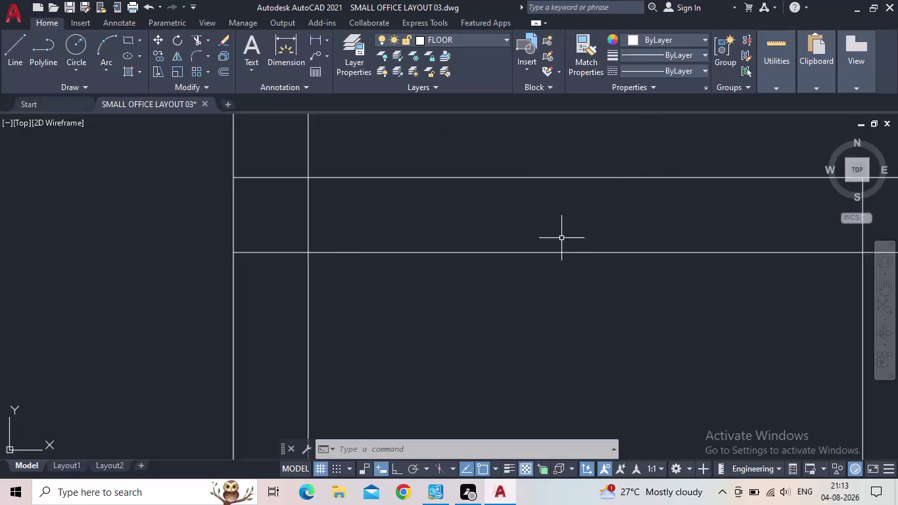
Start TRIM and fence-trim the overlapping lines at the top-left wall corner.
scroll(down, 3)
middle_drag(561, 238, 453, 287)
scroll(down, 3)
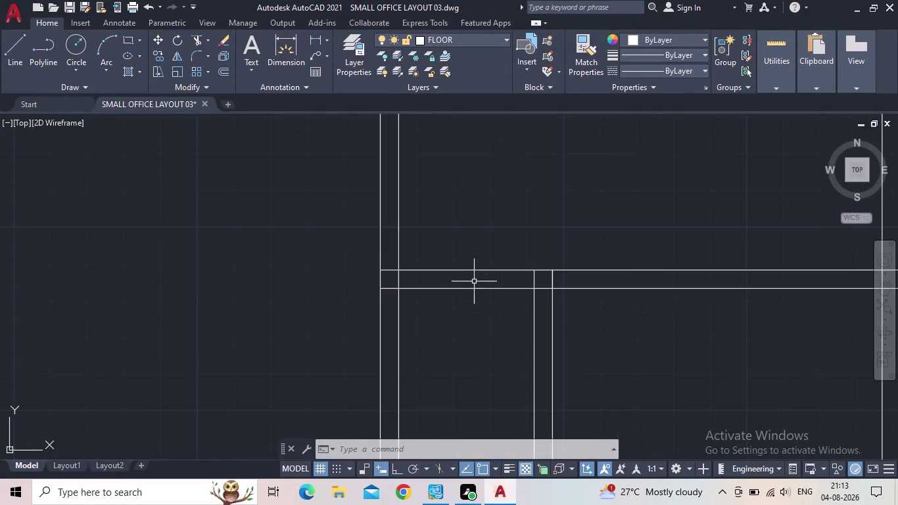
scroll(down, 3)
scroll(down, 3)
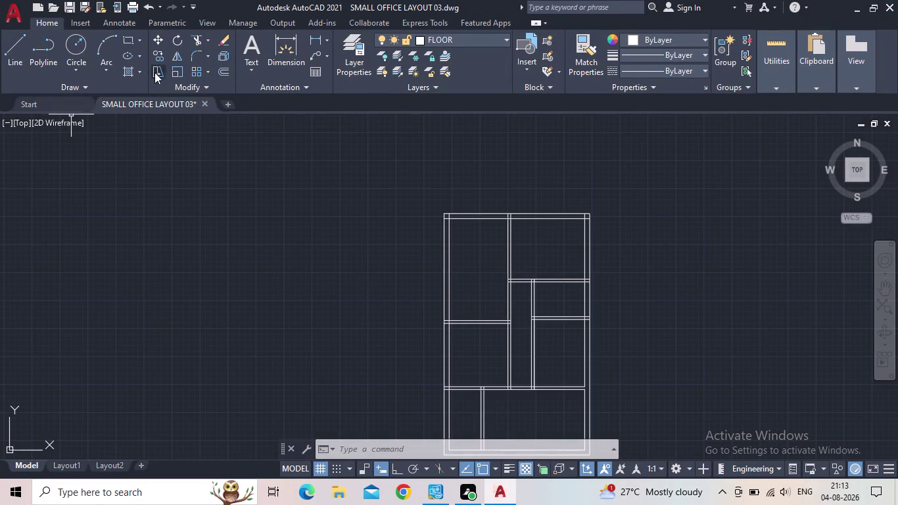
text(TR)
key(Return)
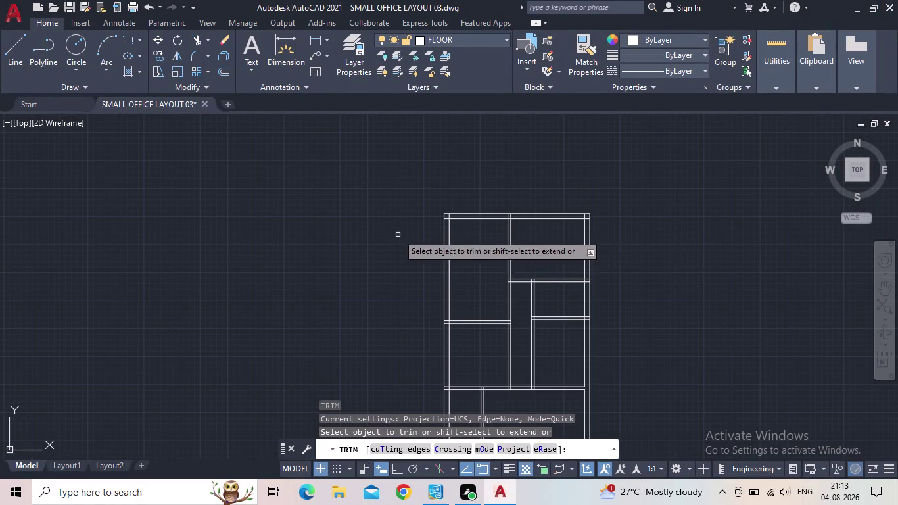
scroll(up, 3)
scroll(up, 3)
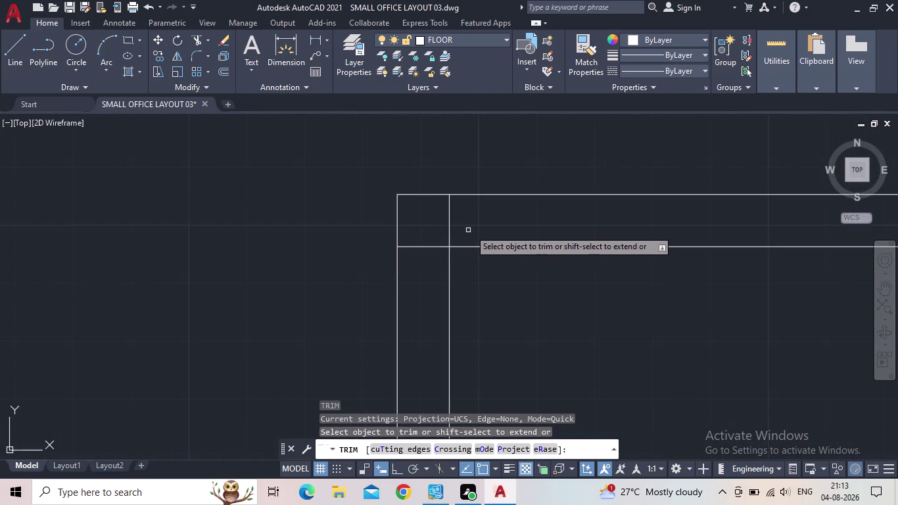
drag(470, 229, 415, 264)
scroll(down, 3)
middle_drag(452, 272, 337, 277)
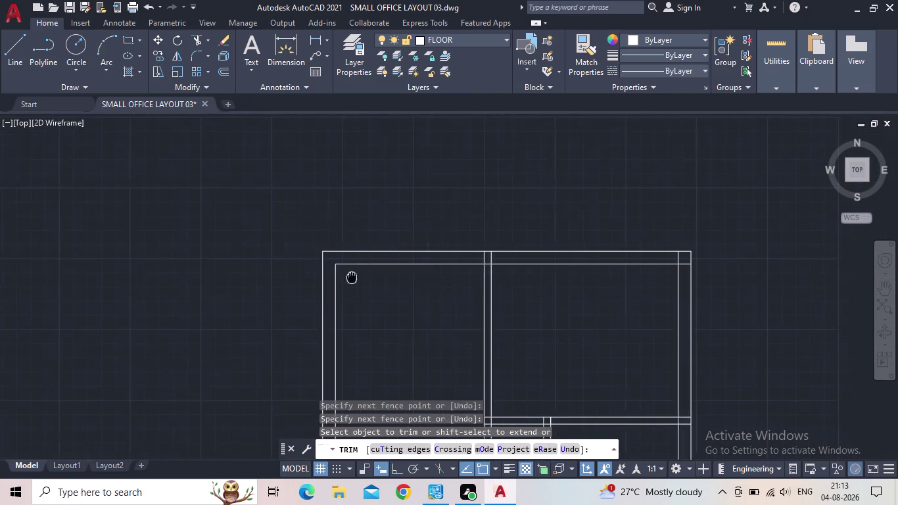
middle_drag(338, 278, 334, 278)
scroll(up, 3)
click(533, 246)
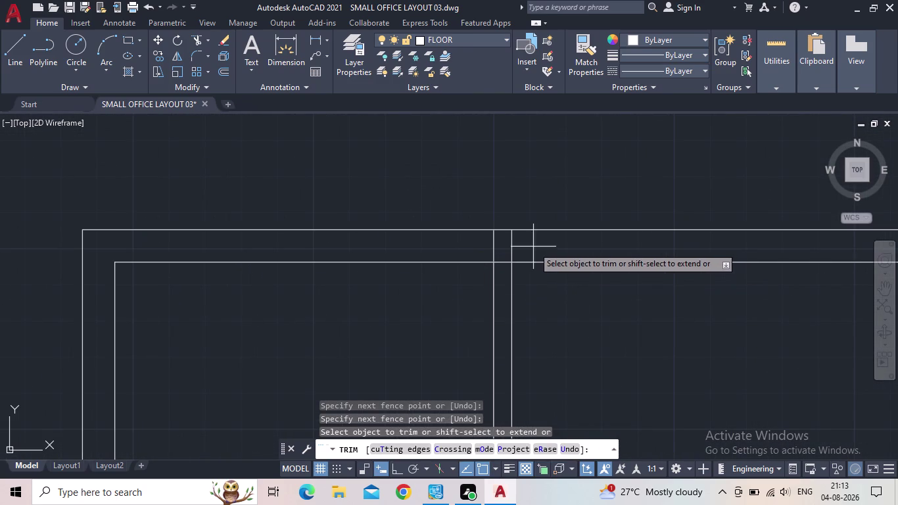
click(479, 245)
Fence-trim the extra inner line crossing the top-right wall corner.
scroll(down, 3)
middle_drag(524, 276, 361, 299)
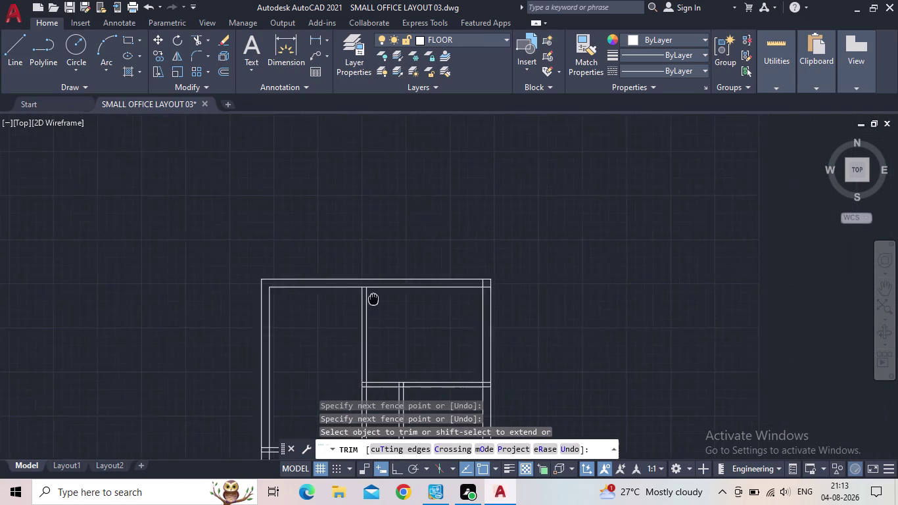
middle_drag(361, 299, 330, 294)
scroll(up, 3)
click(498, 234)
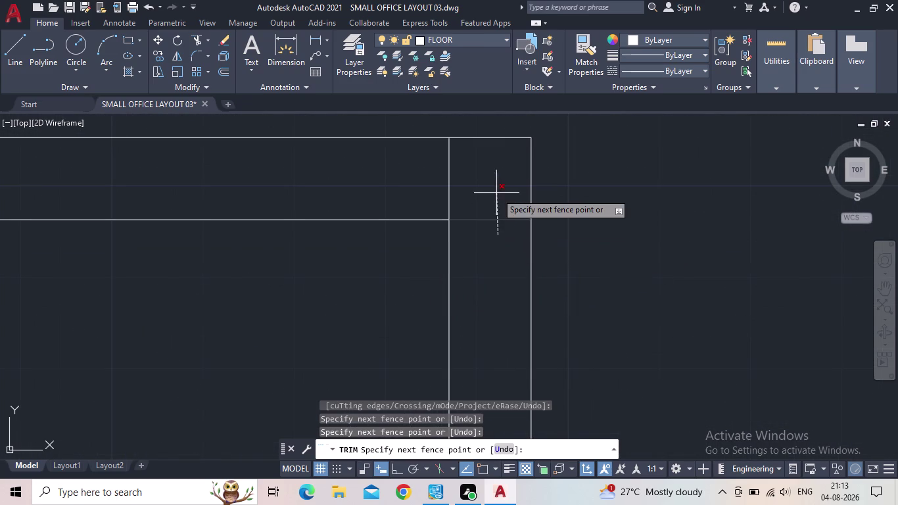
click(446, 173)
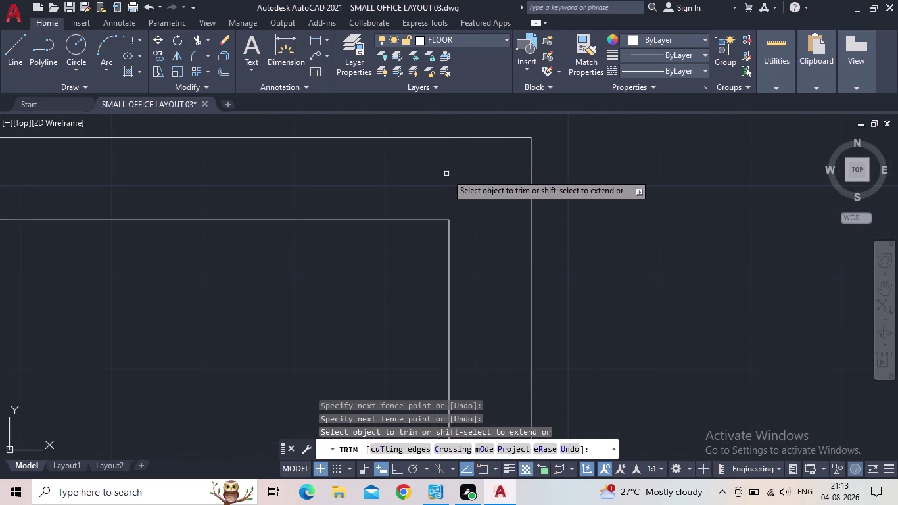
Fence-trim the overlapping lines at the left wall junction, zoom out, and save.
scroll(down, 3)
middle_drag(436, 379, 388, 256)
scroll(down, 3)
middle_drag(395, 347, 434, 239)
middle_drag(419, 242, 446, 211)
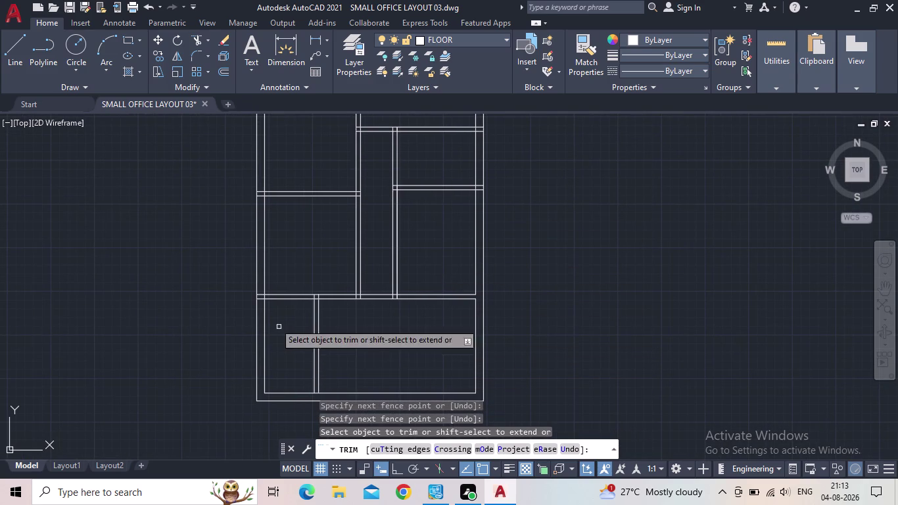
scroll(up, 3)
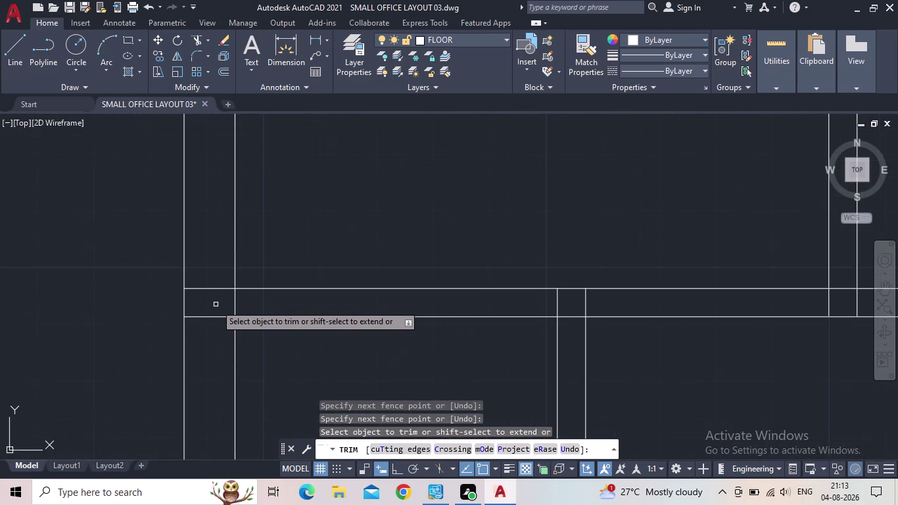
click(214, 334)
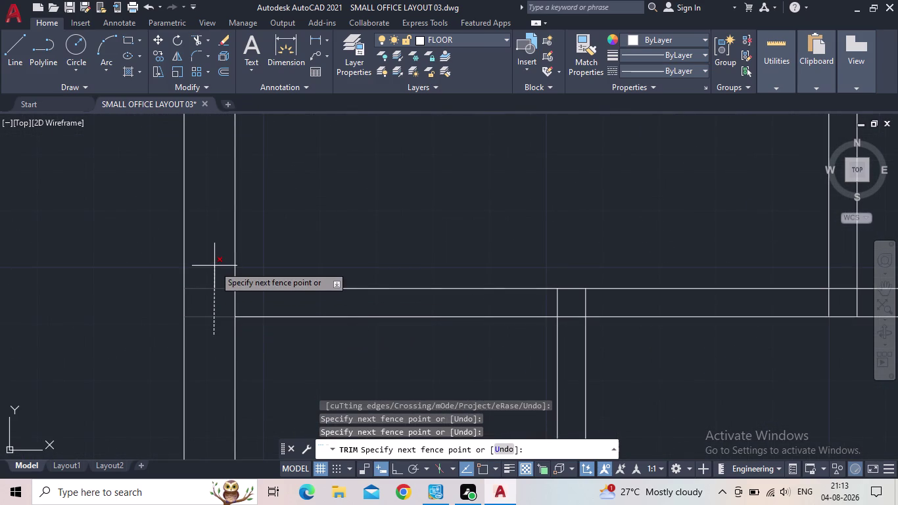
click(208, 269)
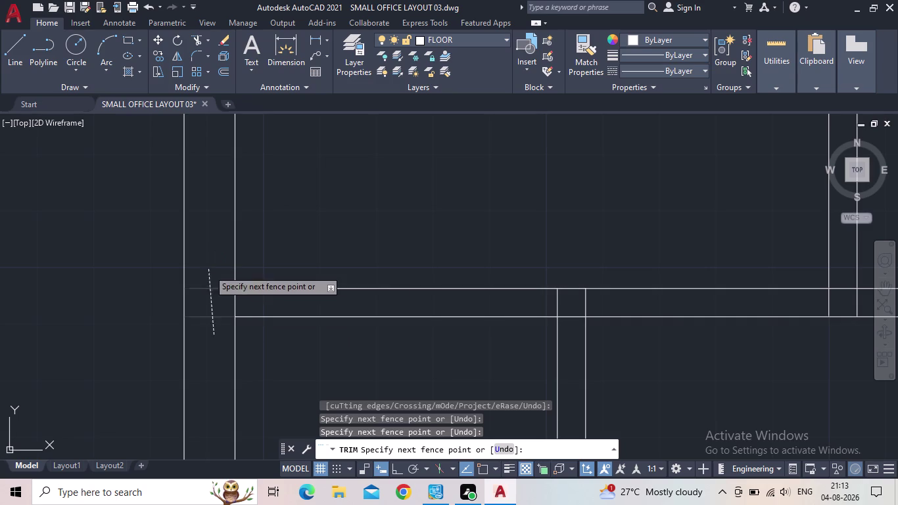
scroll(down, 3)
scroll(up, 3)
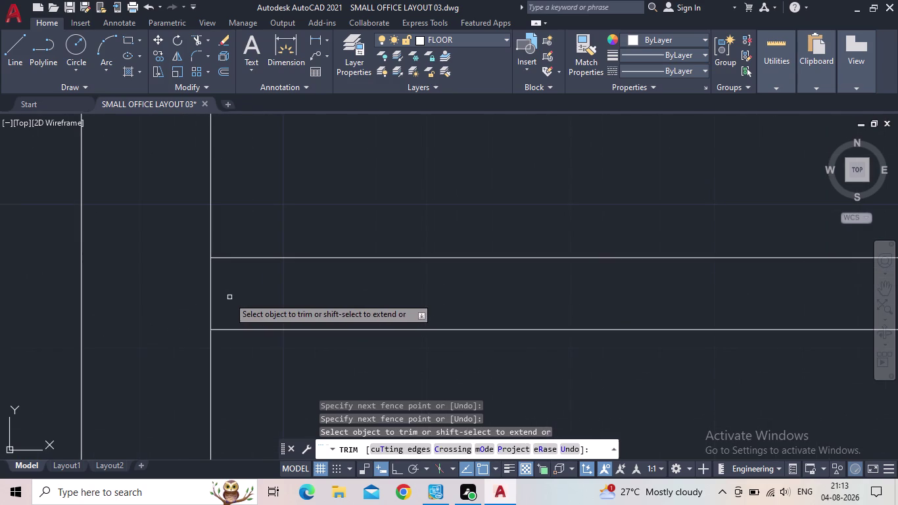
scroll(down, 3)
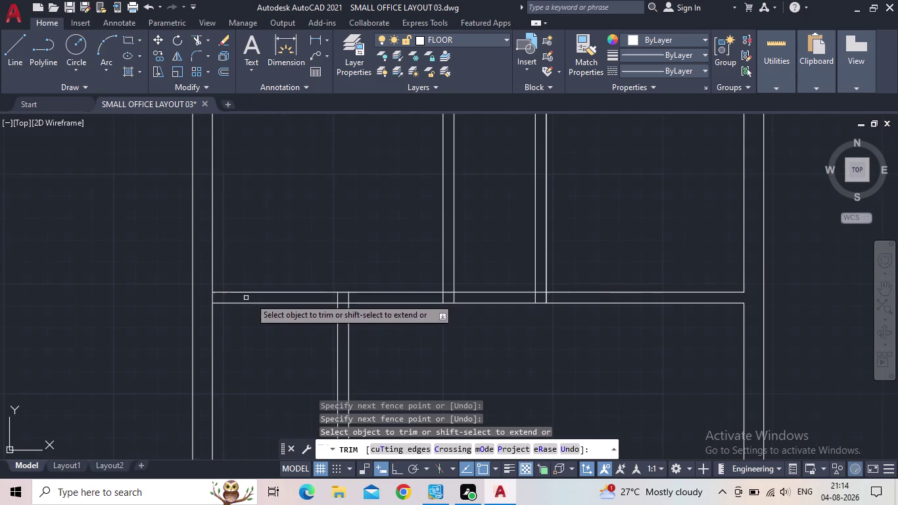
scroll(down, 3)
scroll(down, 3)
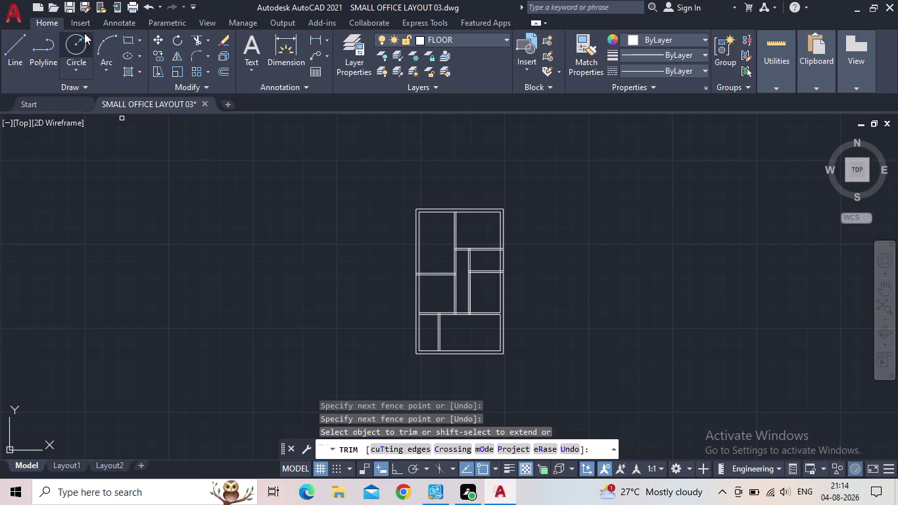
click(68, 3)
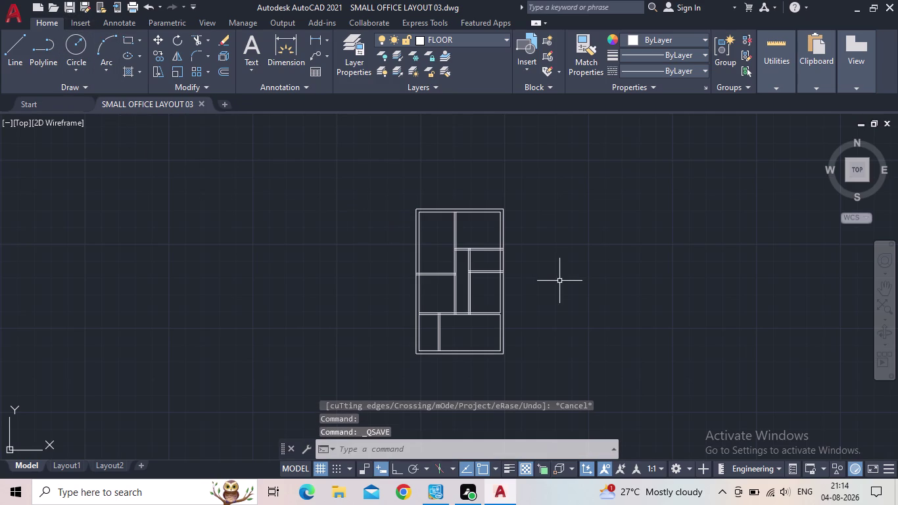
scroll(up, 3)
scroll(down, 3)
middle_drag(449, 261, 421, 237)
scroll(up, 3)
middle_click(419, 237)
scroll(down, 3)
middle_click(411, 233)
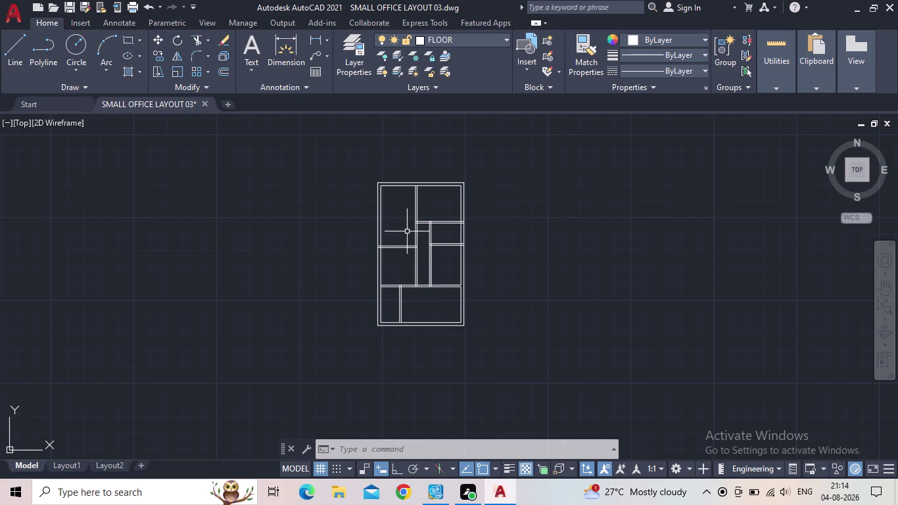
scroll(up, 3)
middle_drag(409, 234, 381, 282)
scroll(up, 3)
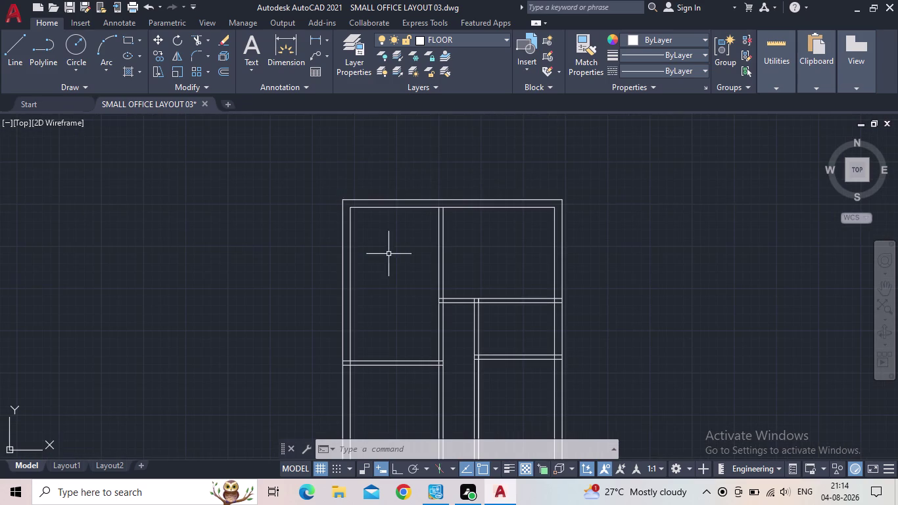
middle_drag(402, 289, 268, 207)
scroll(down, 3)
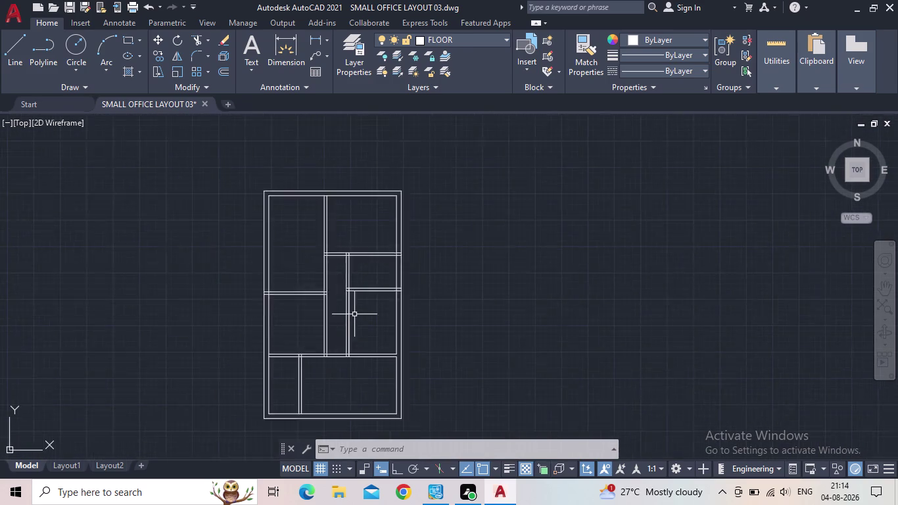
scroll(down, 3)
scroll(up, 3)
scroll(down, 3)
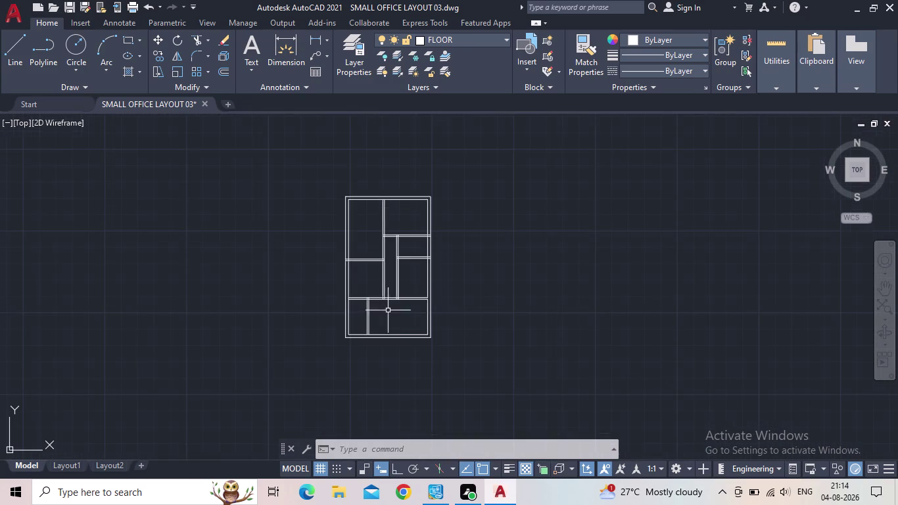
scroll(down, 3)
scroll(down, 3)
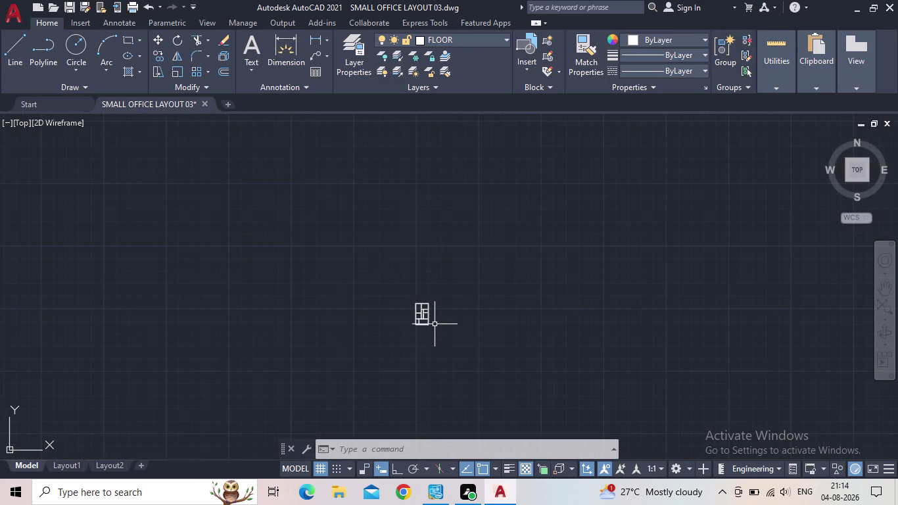
scroll(up, 3)
scroll(up, 3)
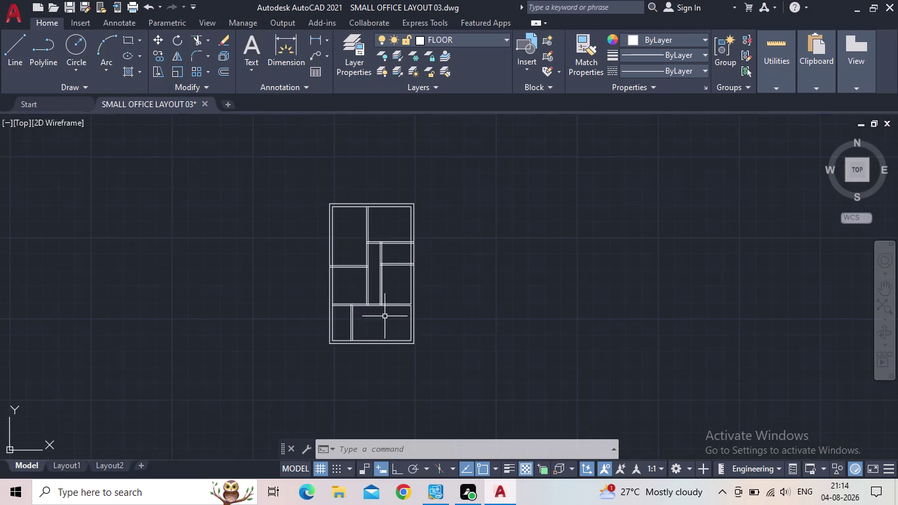
scroll(up, 3)
middle_drag(377, 313, 410, 347)
scroll(up, 3)
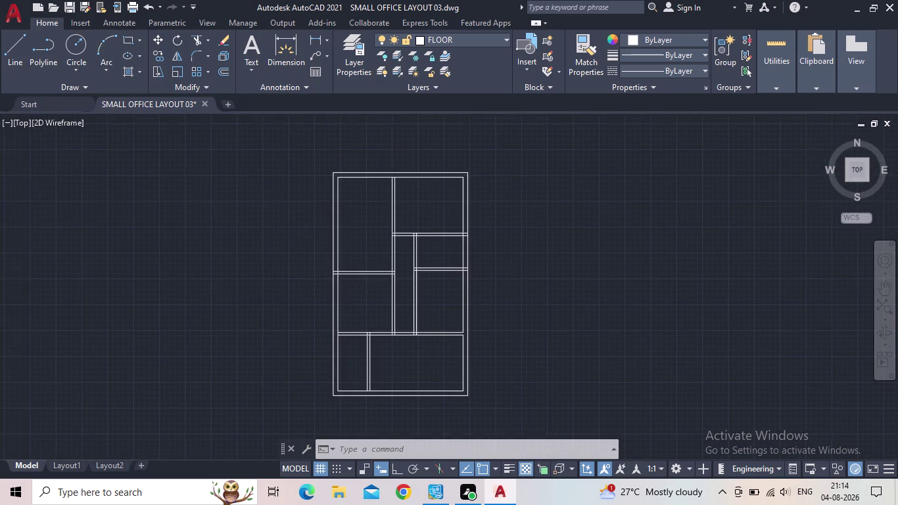
scroll(up, 3)
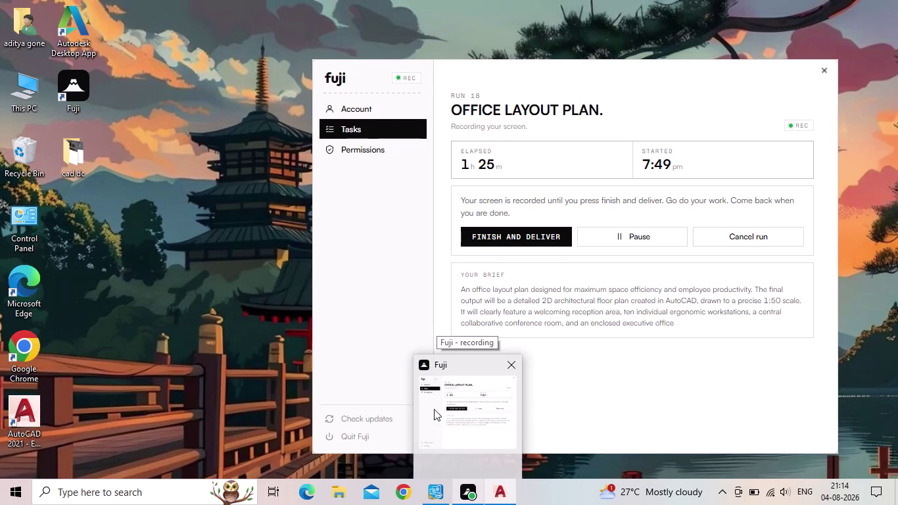
scroll(down, 3)
middle_drag(313, 338, 404, 370)
middle_drag(322, 330, 337, 348)
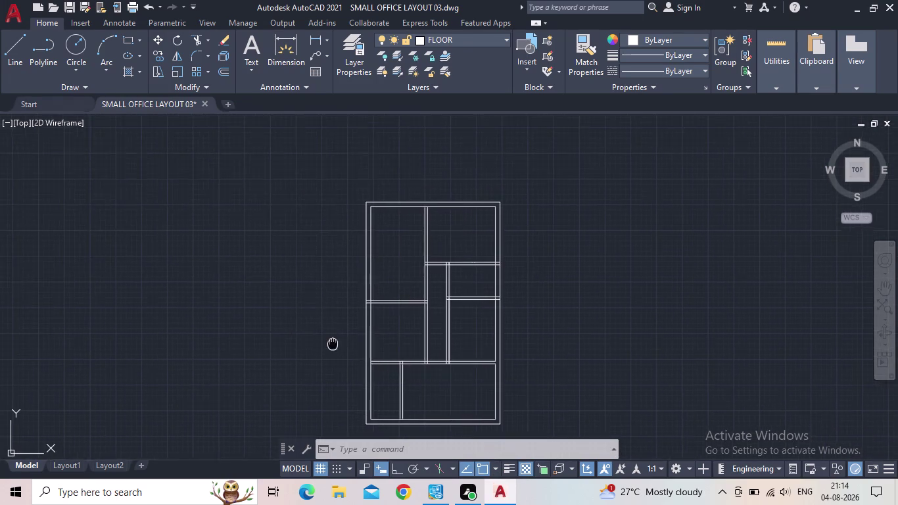
middle_drag(336, 348, 430, 392)
middle_drag(416, 370, 461, 311)
drag(349, 315, 308, 318)
click(154, 288)
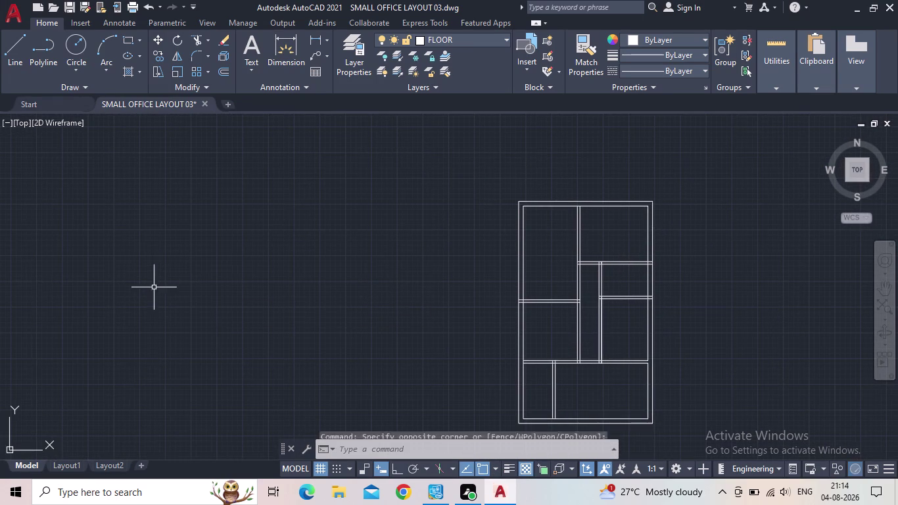
click(8, 49)
Sketch the first jagged line segments of the outline left of the plan.
click(123, 244)
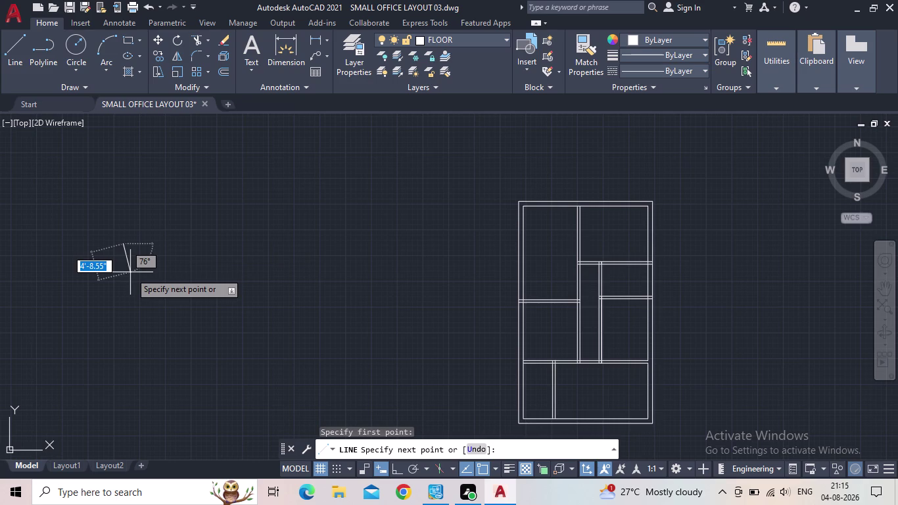
scroll(up, 3)
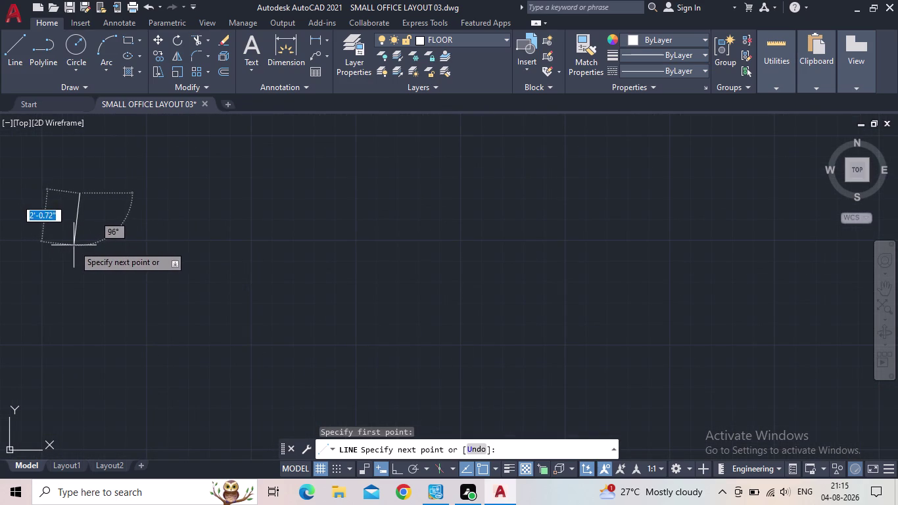
click(73, 245)
click(96, 250)
click(99, 238)
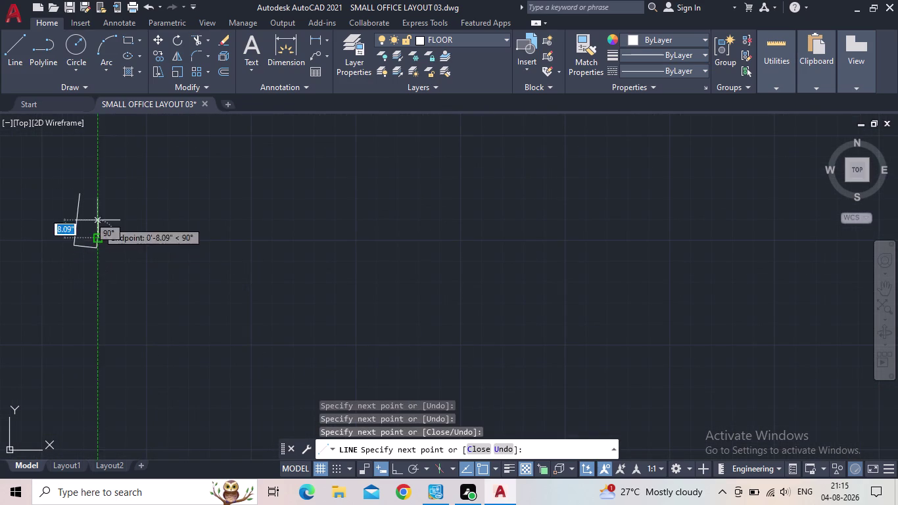
click(98, 221)
click(102, 215)
click(100, 197)
click(81, 193)
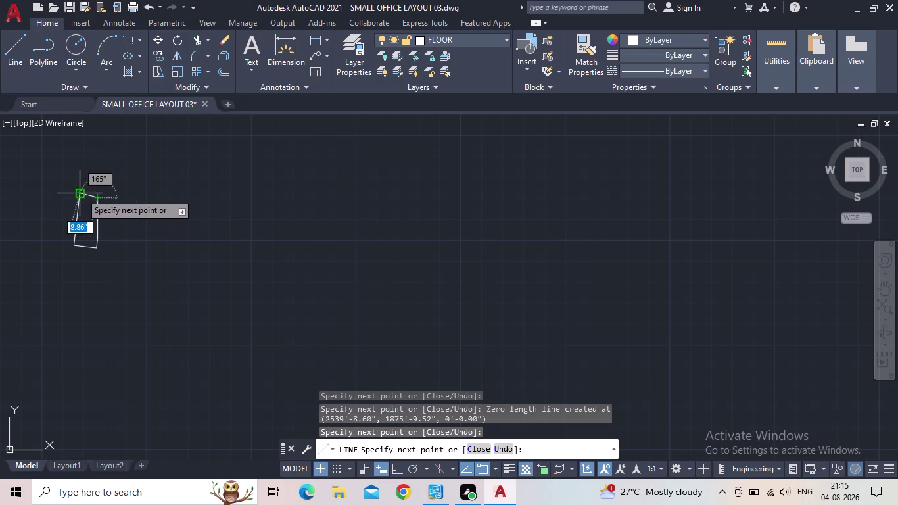
click(94, 184)
click(99, 200)
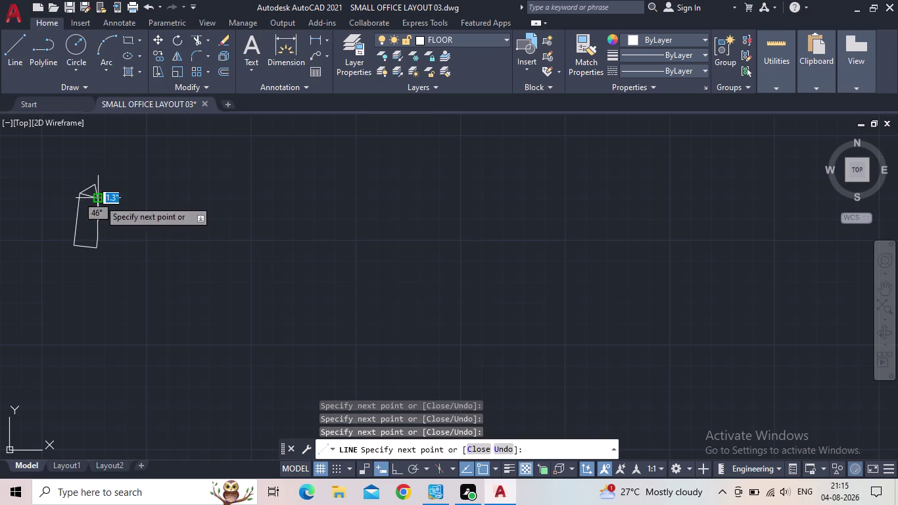
click(120, 201)
click(113, 232)
click(82, 241)
click(66, 221)
click(63, 214)
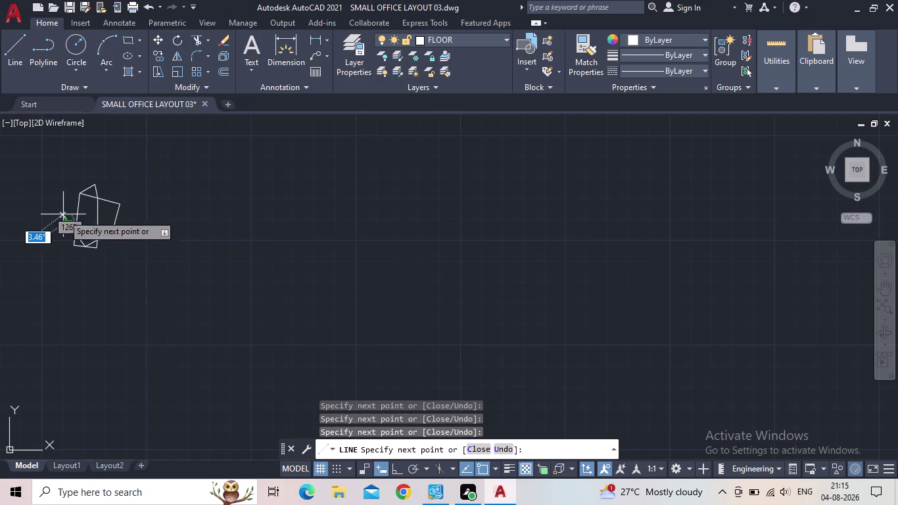
click(62, 199)
click(71, 195)
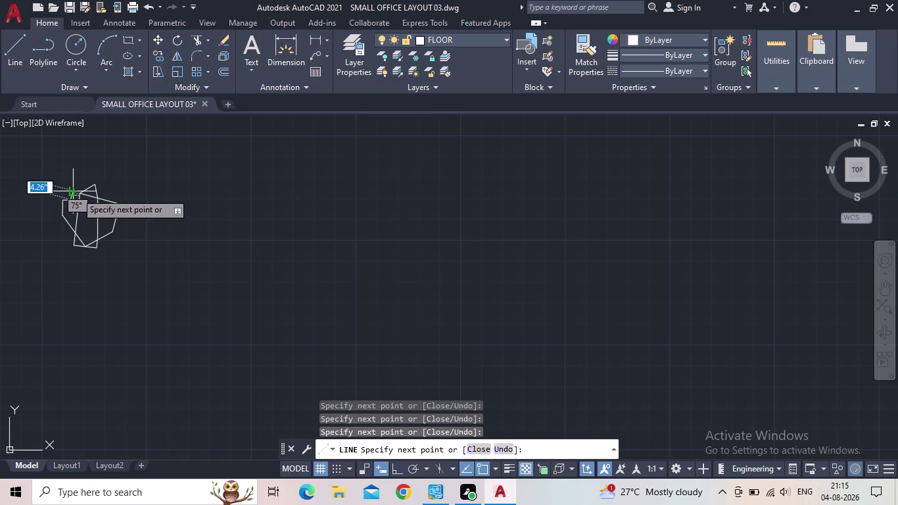
click(77, 193)
Continue the outline down the left side and zigzag along the bottom.
middle_click(65, 198)
scroll(up, 3)
middle_drag(90, 195, 212, 307)
scroll(down, 3)
middle_drag(250, 313, 235, 232)
click(144, 236)
drag(133, 268, 136, 286)
click(143, 294)
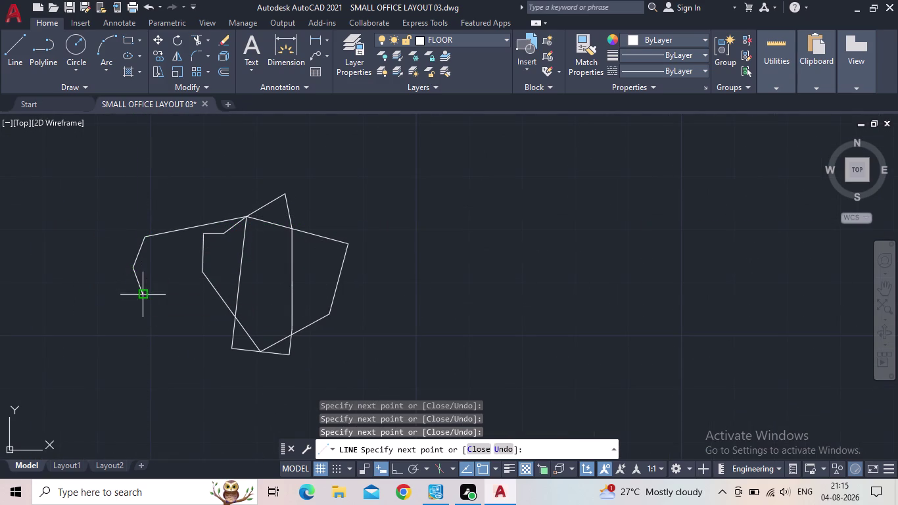
click(144, 317)
click(123, 332)
click(124, 342)
click(145, 346)
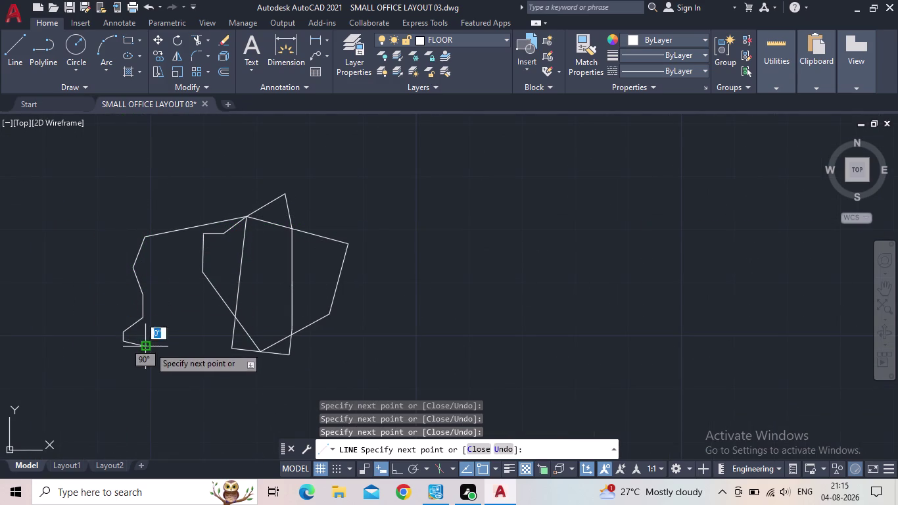
click(159, 379)
click(146, 383)
click(132, 386)
click(135, 410)
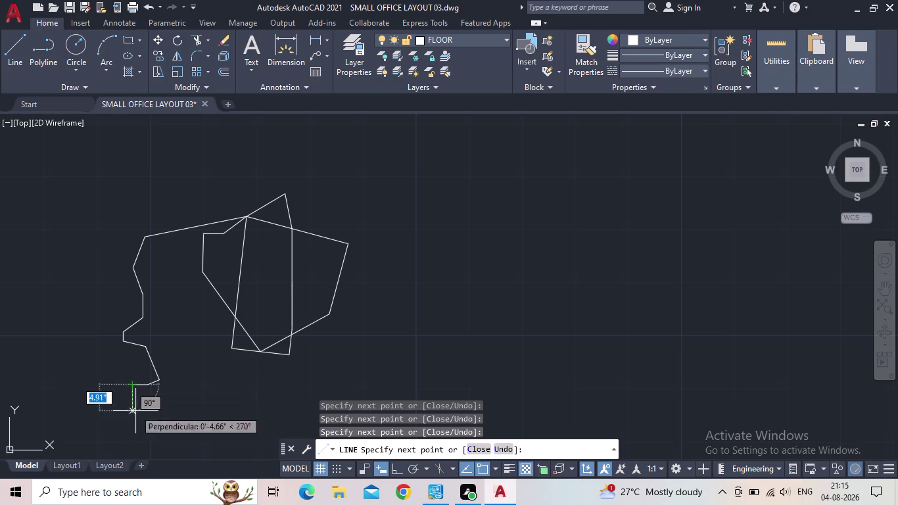
click(168, 404)
click(176, 433)
click(192, 422)
click(206, 411)
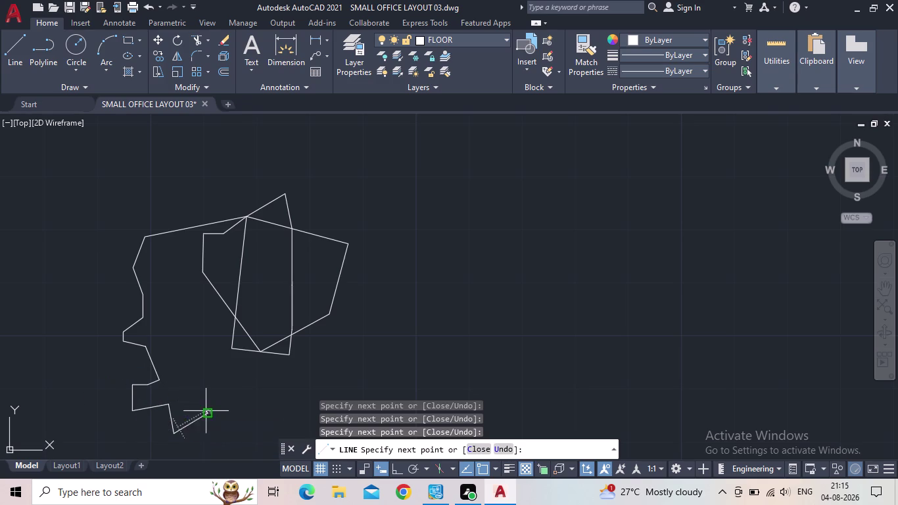
click(229, 437)
click(240, 424)
middle_drag(276, 408, 65, 332)
scroll(down, 3)
middle_drag(129, 355, 230, 376)
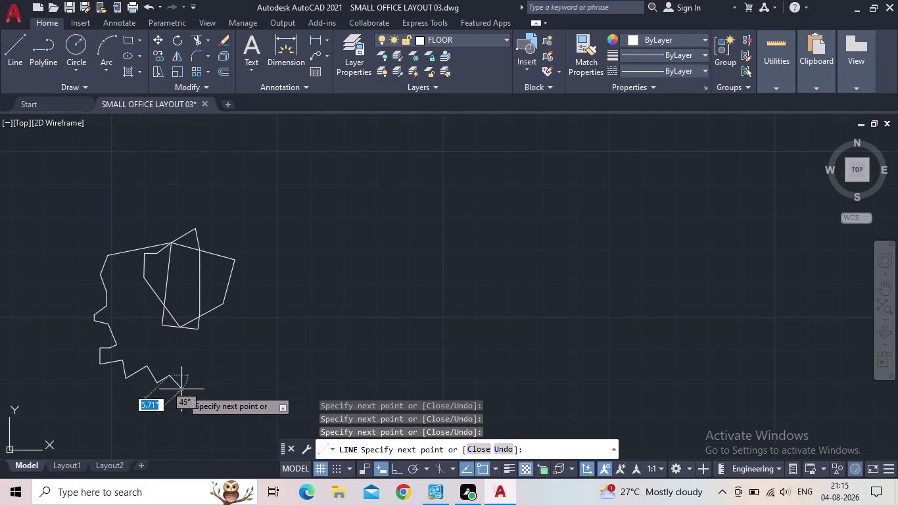
Finish the bottom zigzag and run the outline up the right side toward the top.
click(181, 389)
click(191, 372)
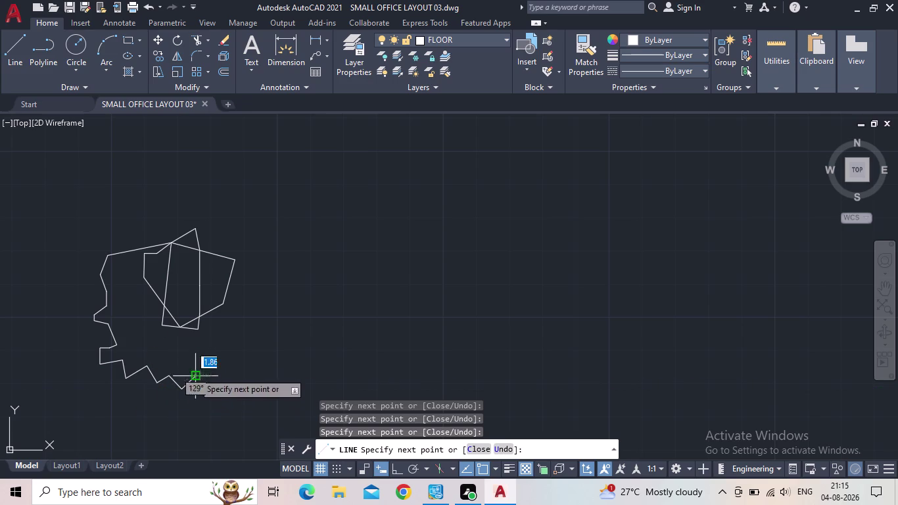
click(205, 382)
click(221, 368)
click(250, 382)
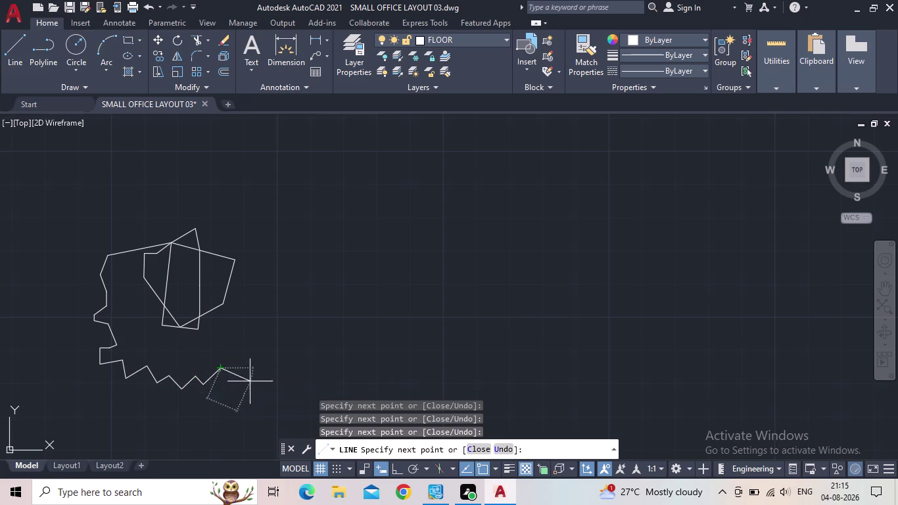
click(231, 318)
drag(249, 299, 251, 292)
click(256, 268)
click(255, 239)
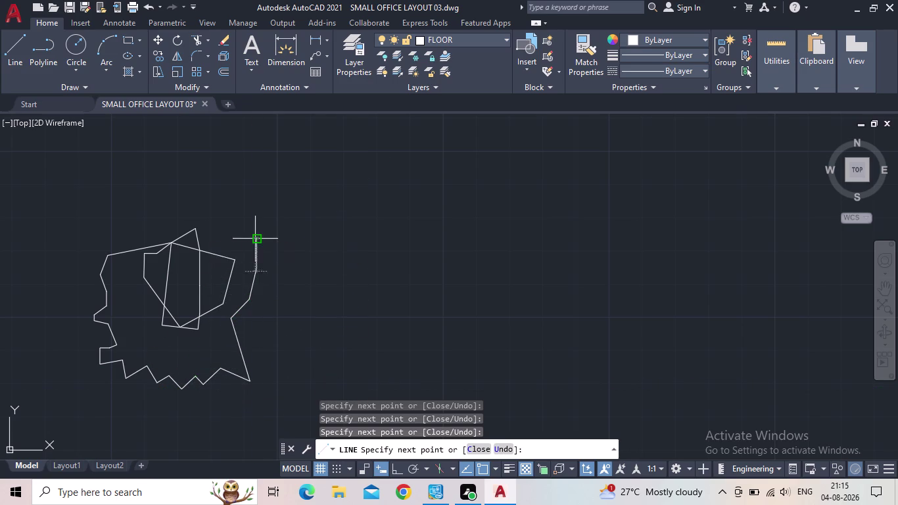
click(244, 220)
click(218, 226)
click(215, 244)
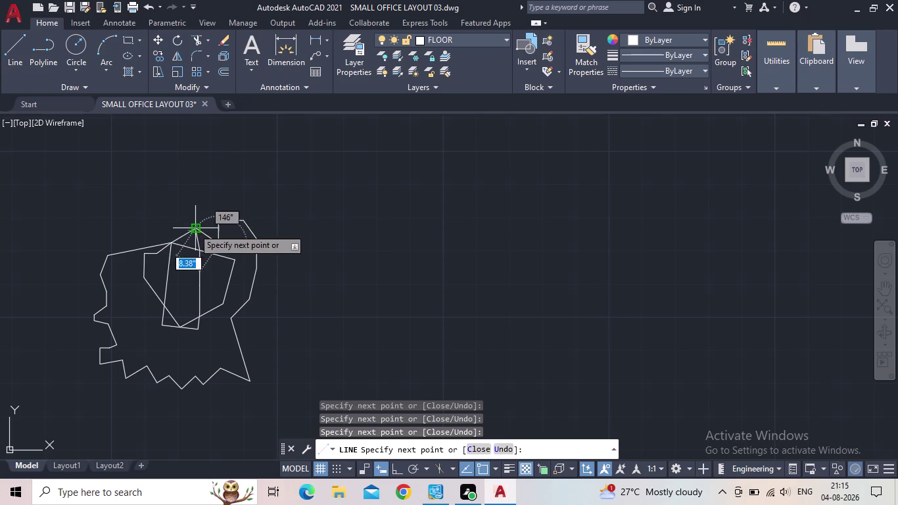
click(193, 228)
scroll(up, 3)
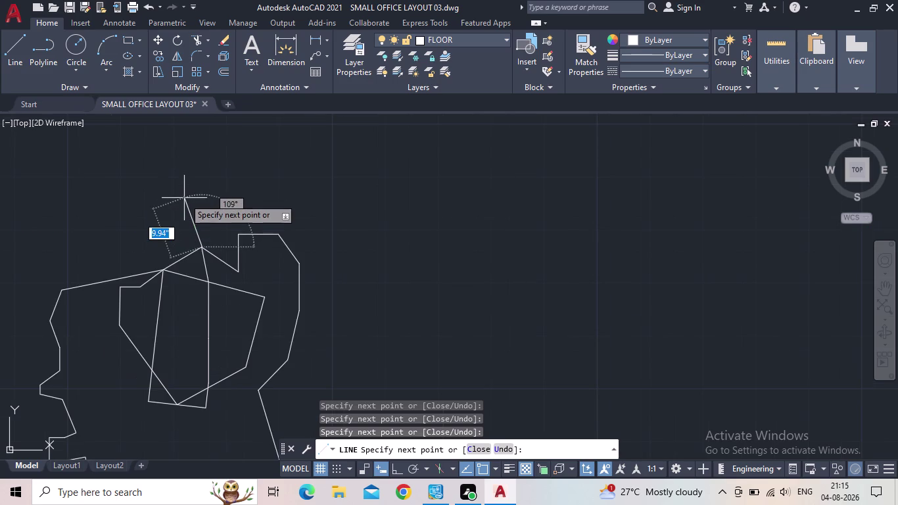
scroll(down, 3)
middle_drag(182, 208, 221, 194)
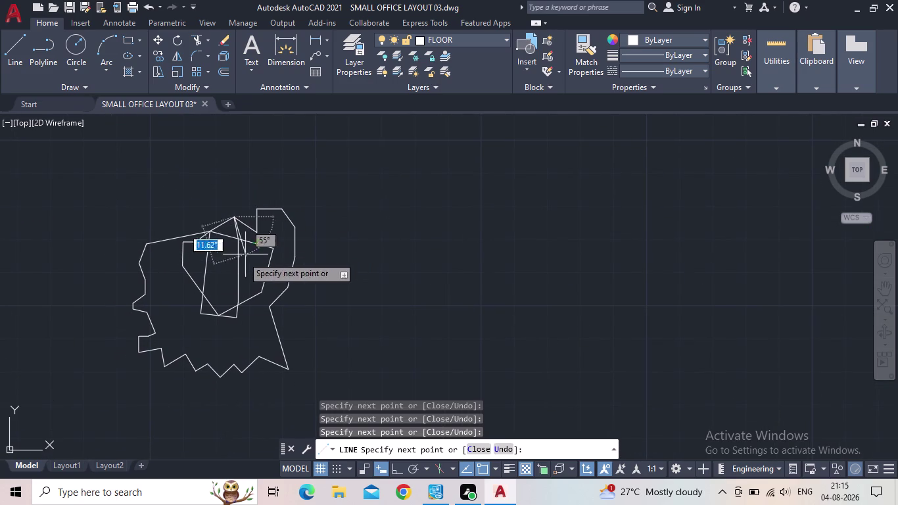
scroll(up, 3)
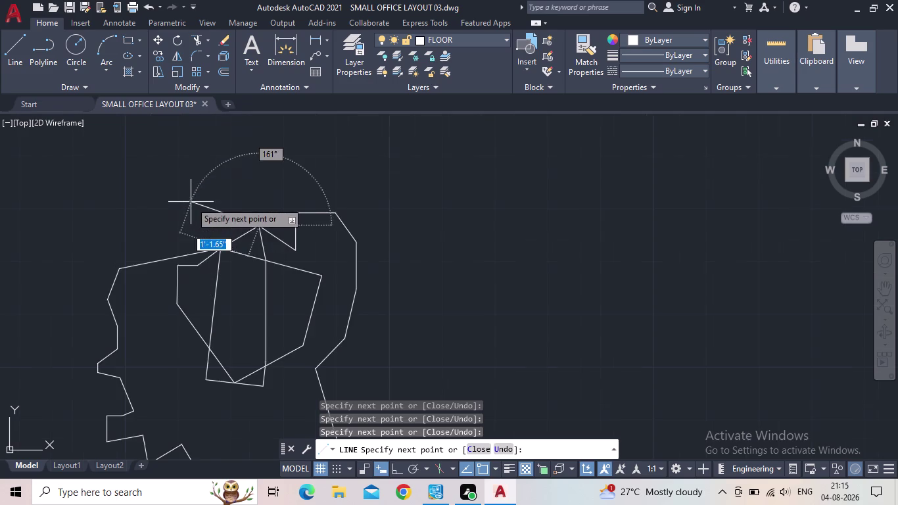
middle_drag(193, 209, 208, 163)
scroll(down, 3)
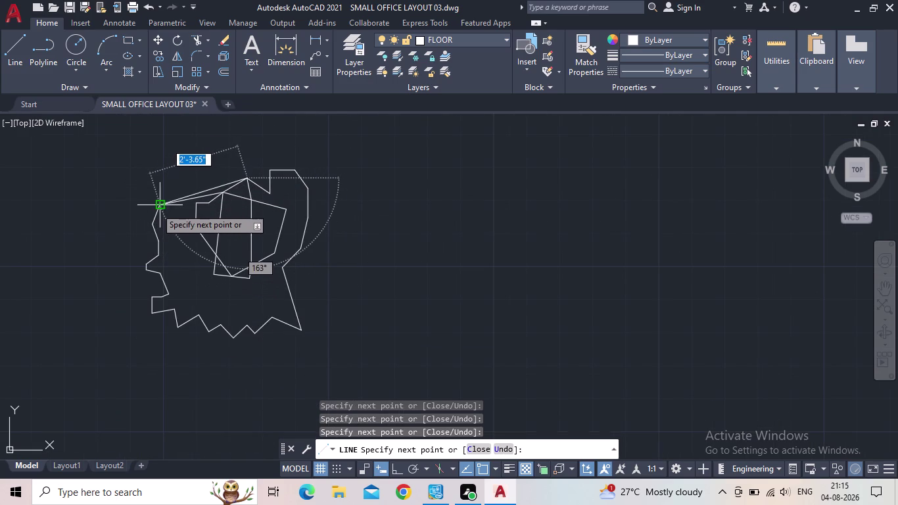
Add more outline corners along the top edge and down the left side.
click(155, 207)
click(161, 178)
click(188, 182)
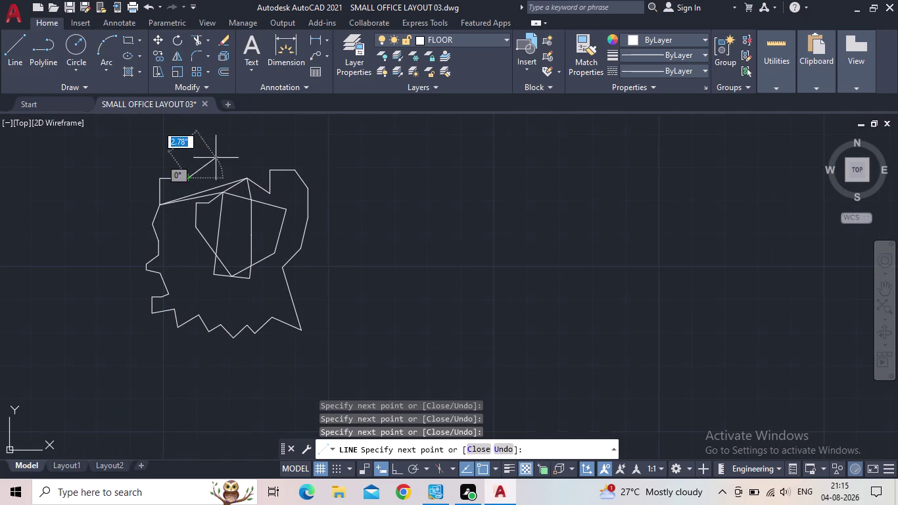
click(221, 152)
click(254, 176)
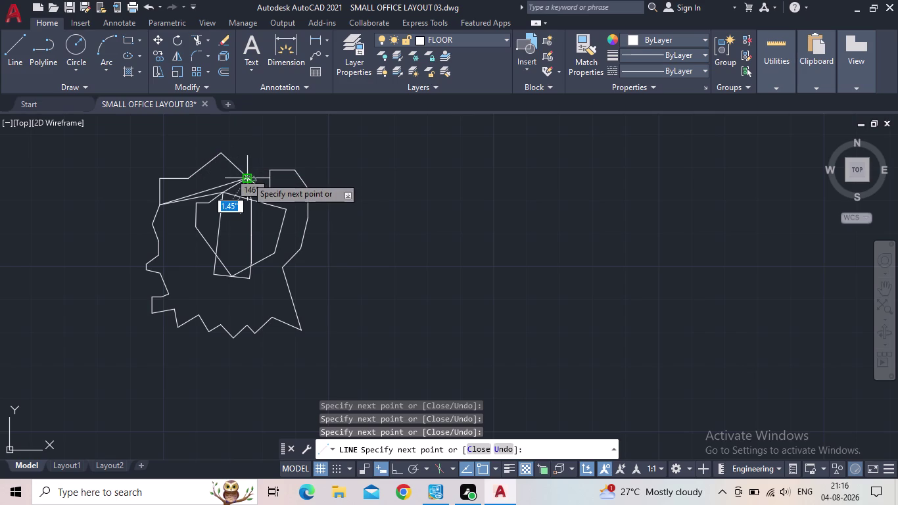
click(246, 177)
click(192, 181)
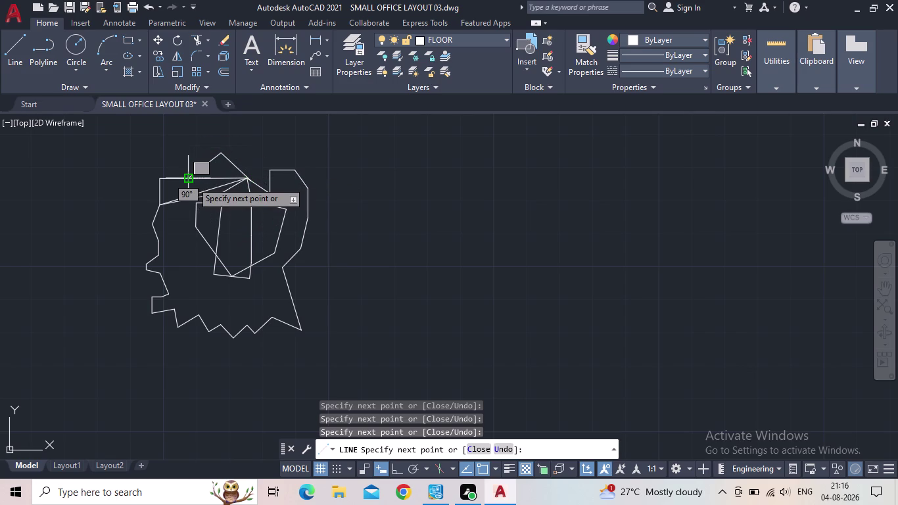
click(140, 146)
click(147, 181)
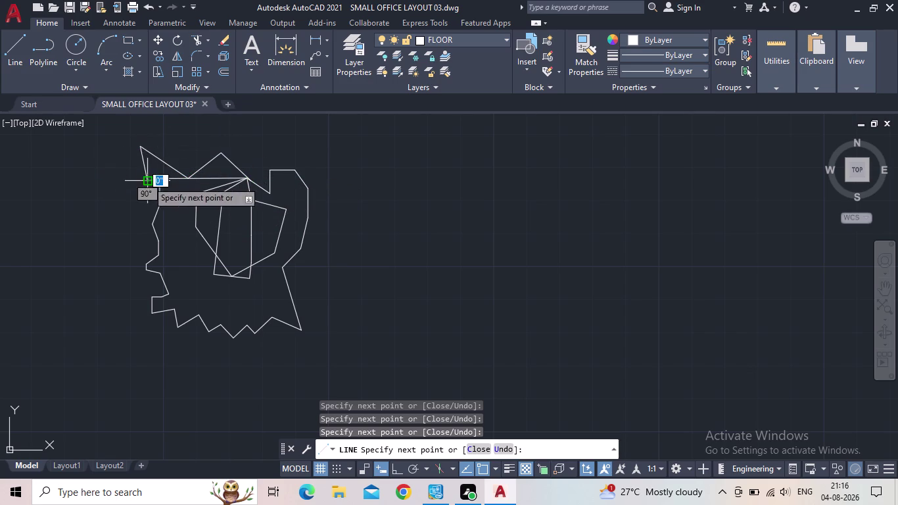
click(103, 200)
click(110, 239)
click(117, 288)
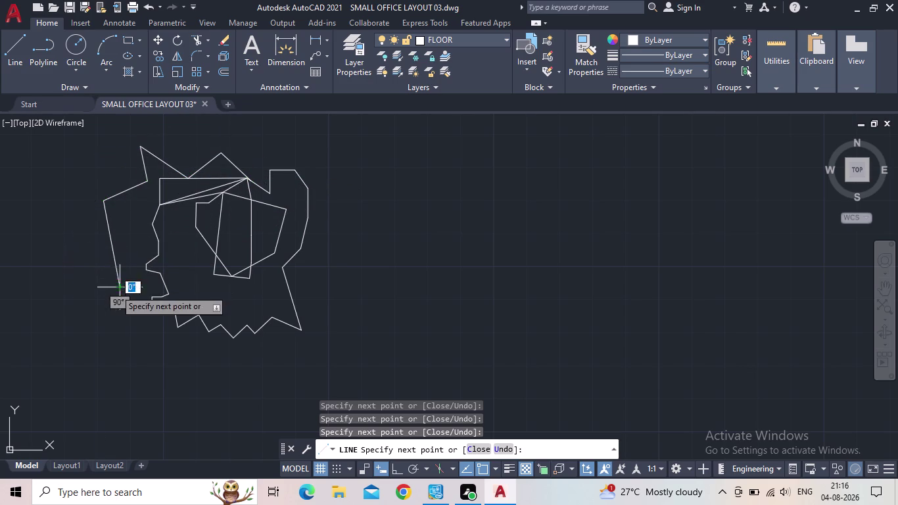
click(95, 308)
click(130, 332)
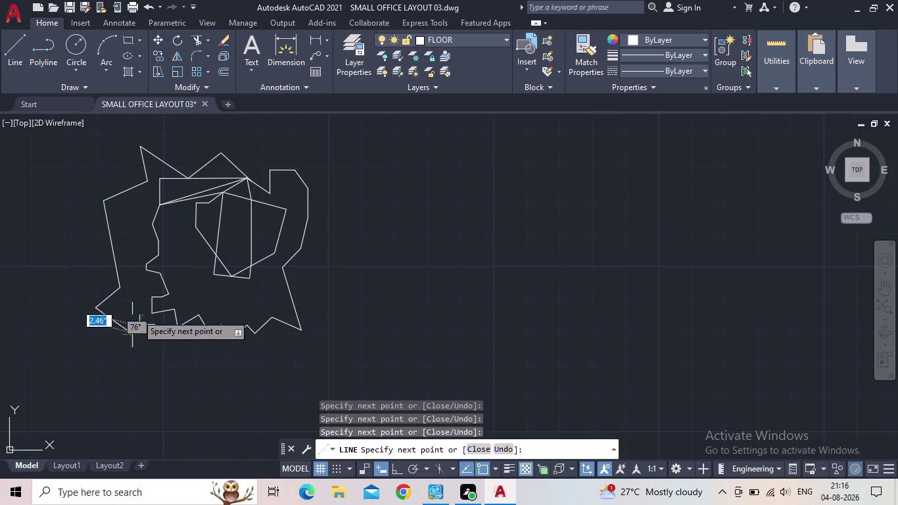
click(105, 364)
click(144, 372)
click(162, 384)
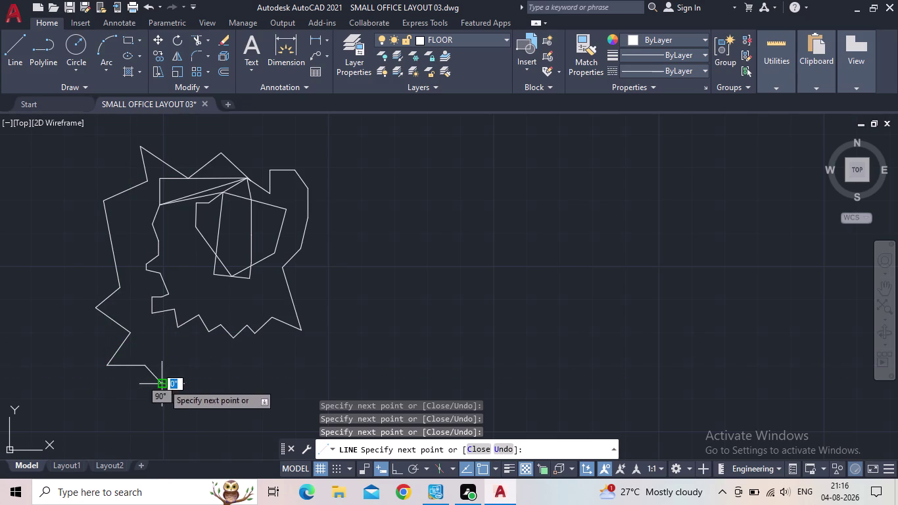
Extend the freehand outline along the bottom and up the right side.
click(192, 372)
click(218, 386)
click(242, 372)
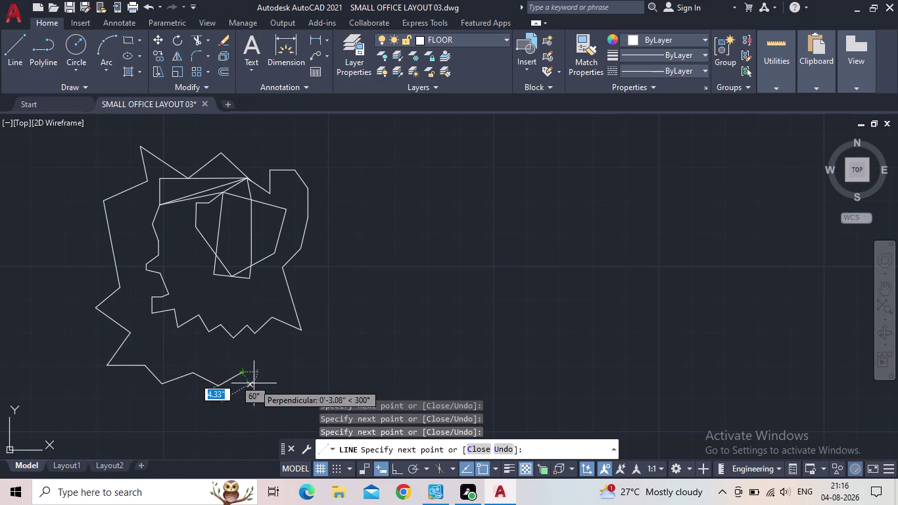
click(257, 383)
click(273, 365)
click(315, 339)
click(315, 313)
drag(297, 282, 302, 276)
double_click(316, 257)
click(217, 281)
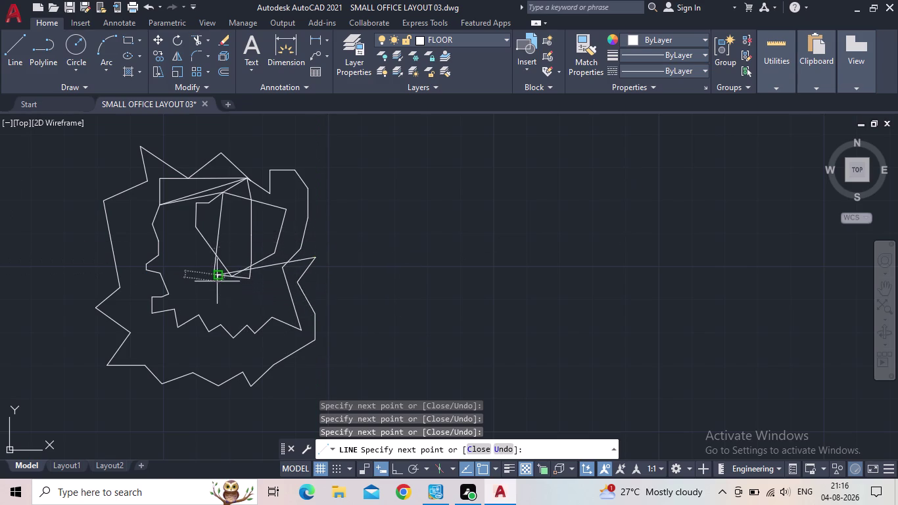
scroll(down, 3)
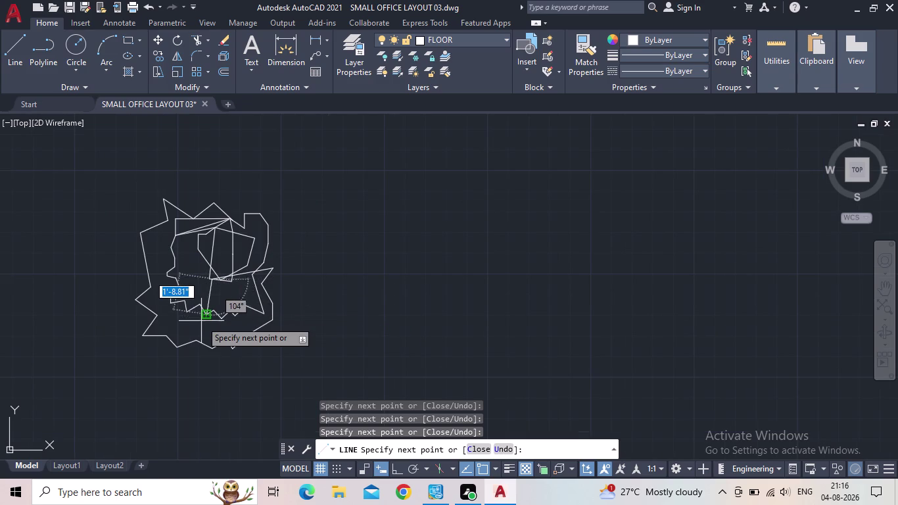
End the LINE command, window-select all 74 freehand segments, and delete them.
key(Escape)
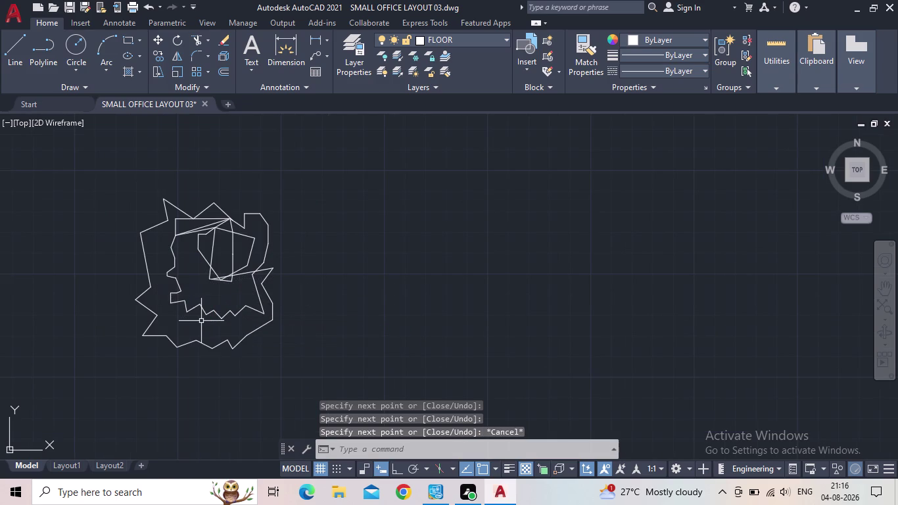
click(296, 353)
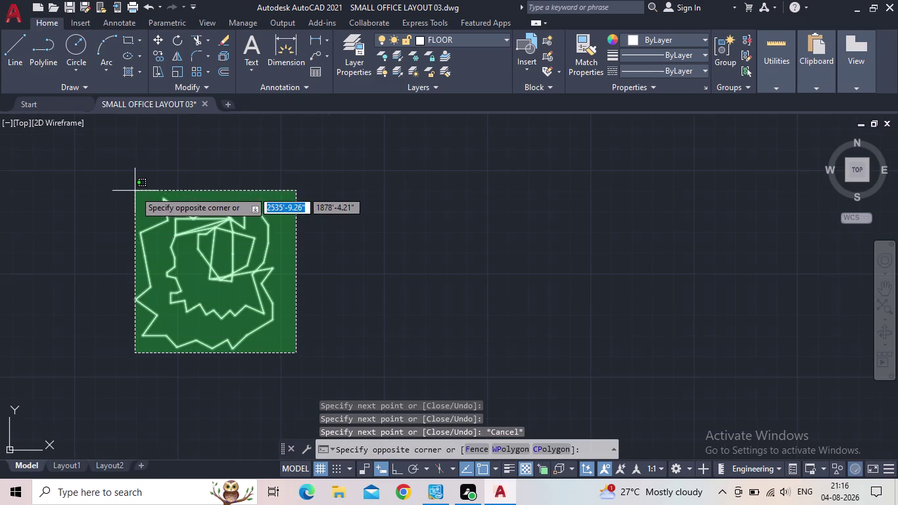
click(111, 185)
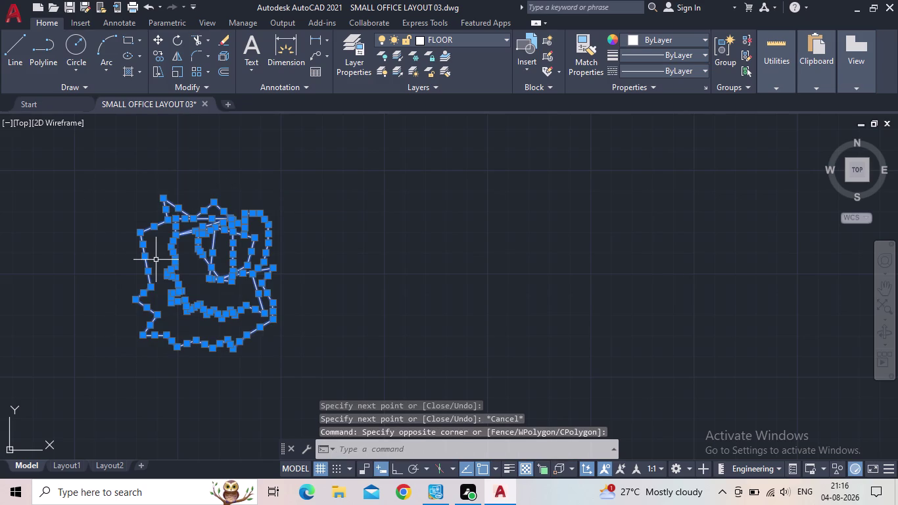
key(Delete)
scroll(down, 3)
scroll(down, 3)
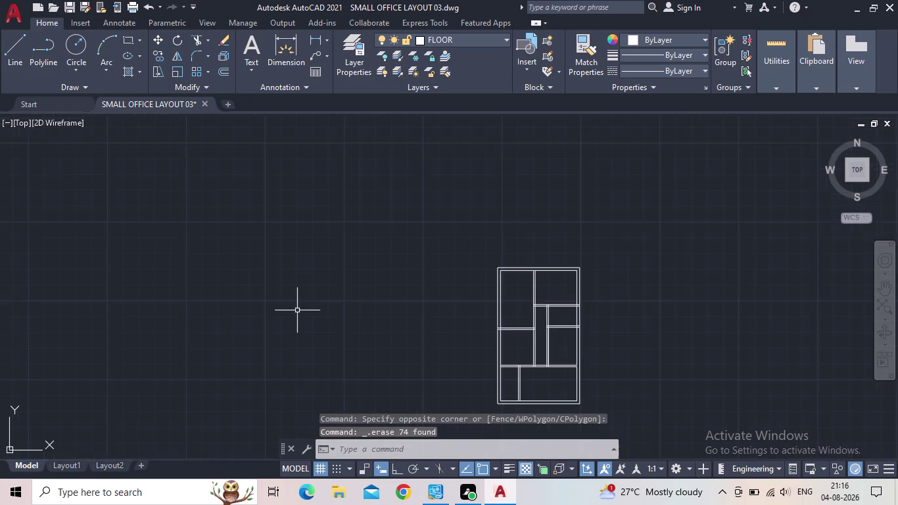
middle_drag(297, 310, 192, 303)
scroll(up, 3)
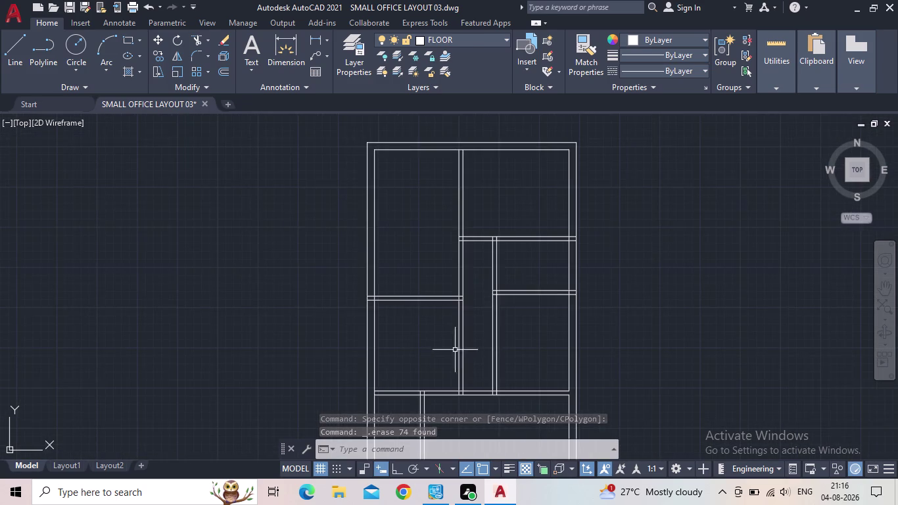
middle_drag(456, 350, 364, 301)
scroll(down, 3)
middle_drag(349, 307, 345, 319)
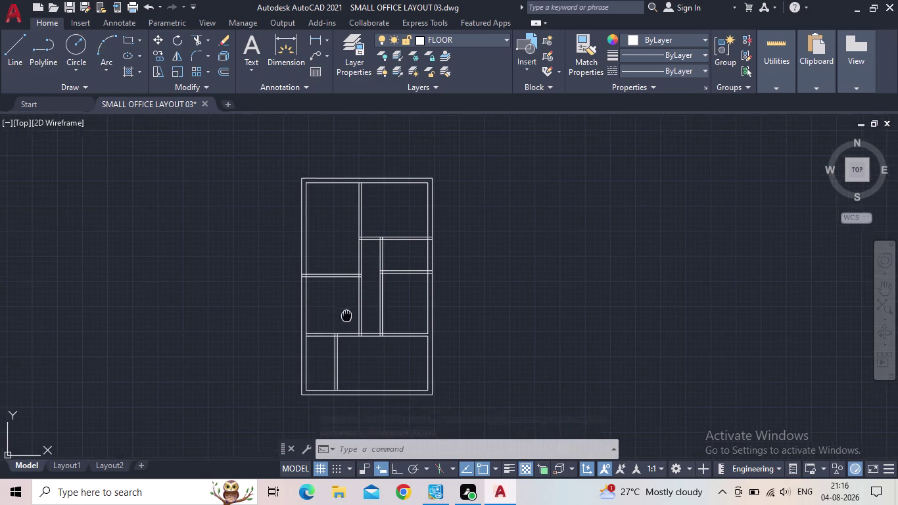
middle_drag(345, 319, 339, 331)
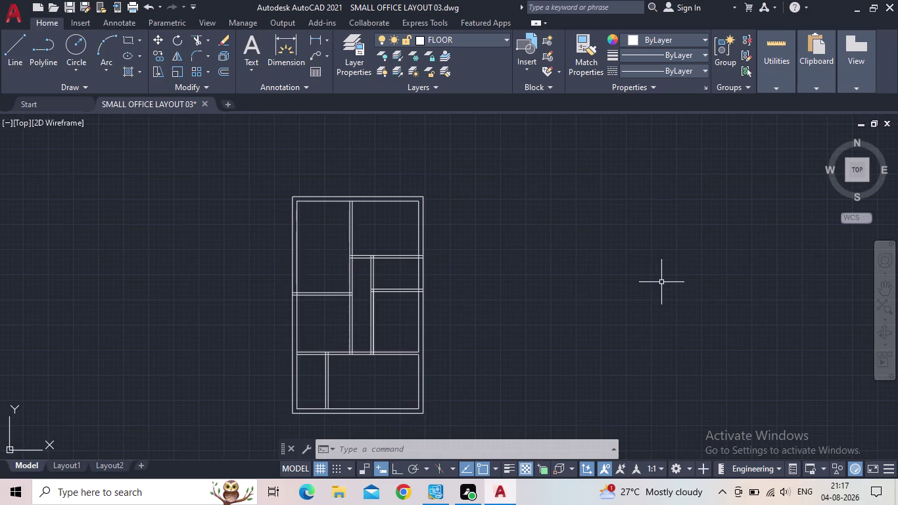
scroll(up, 3)
middle_drag(648, 281, 531, 318)
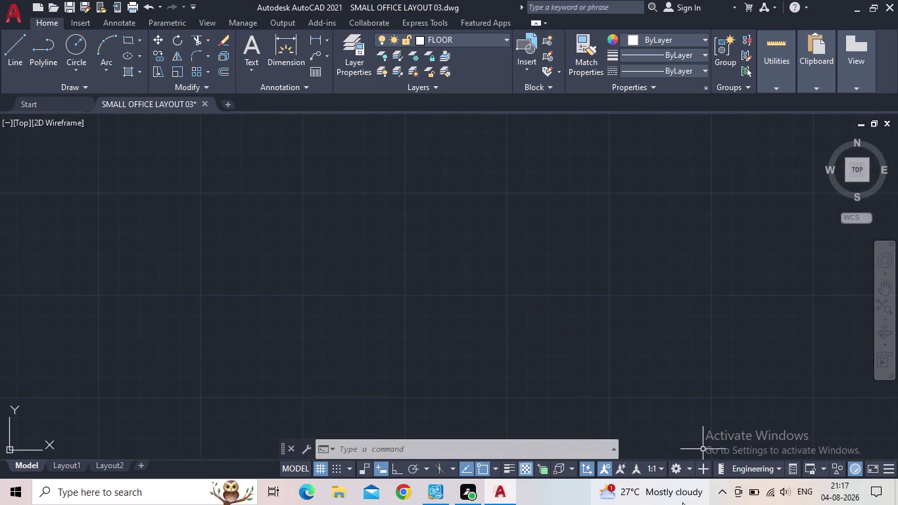
click(682, 502)
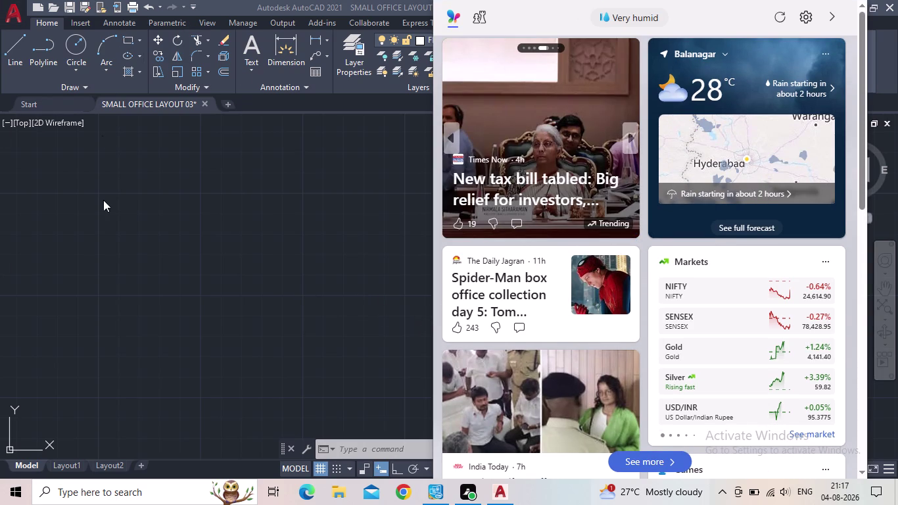
Dismiss the News and Interests flyout by clicking outside it, back to the office drawing.
scroll(down, 3)
click(325, 248)
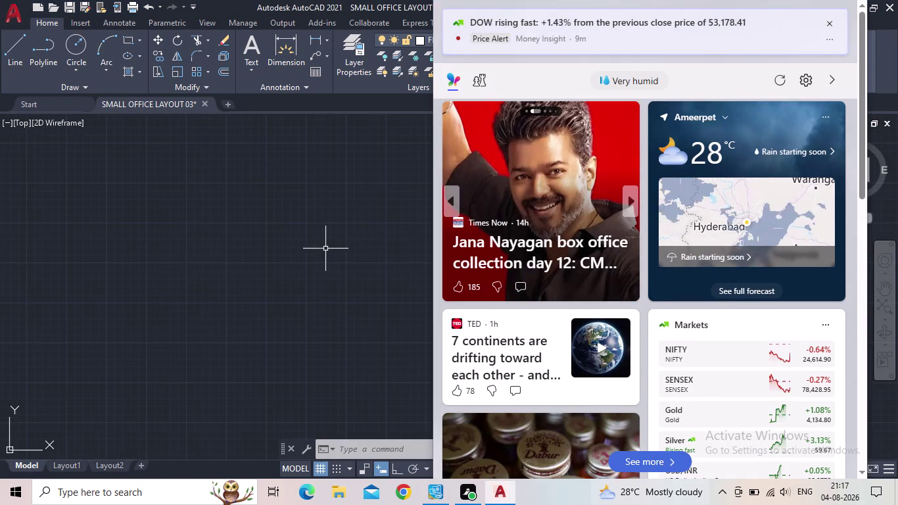
drag(259, 245, 263, 253)
click(354, 291)
scroll(down, 3)
middle_drag(418, 282, 284, 250)
scroll(up, 3)
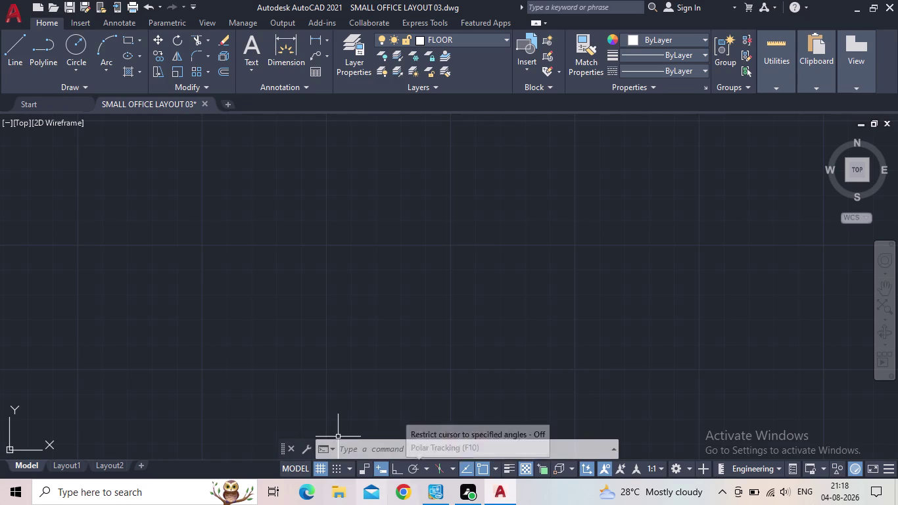
Scroll and middle-drag pan until the office floor plan is centred on screen.
scroll(down, 3)
middle_drag(216, 327, 643, 412)
scroll(up, 3)
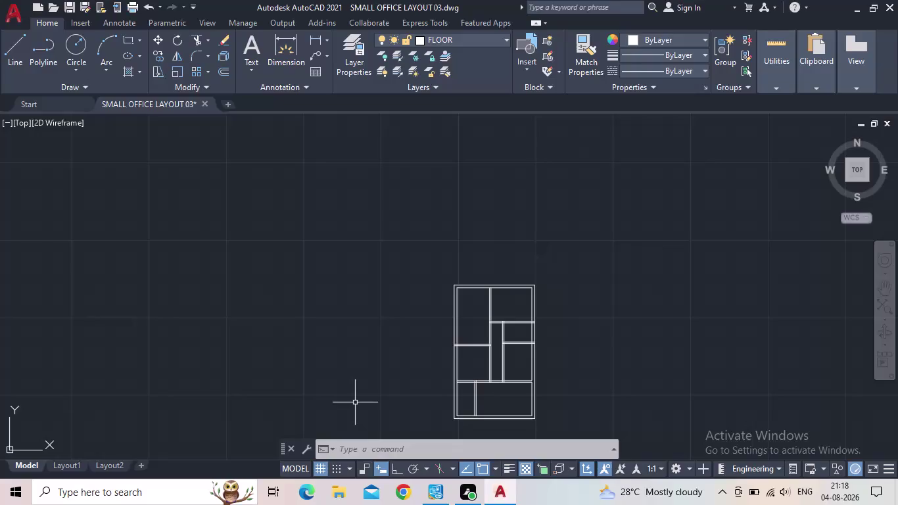
middle_drag(718, 331, 674, 325)
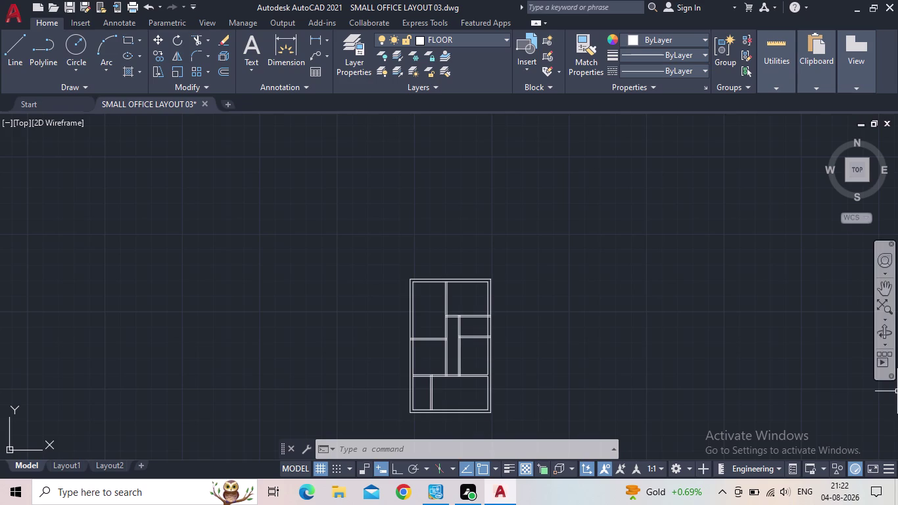
middle_drag(225, 251, 238, 257)
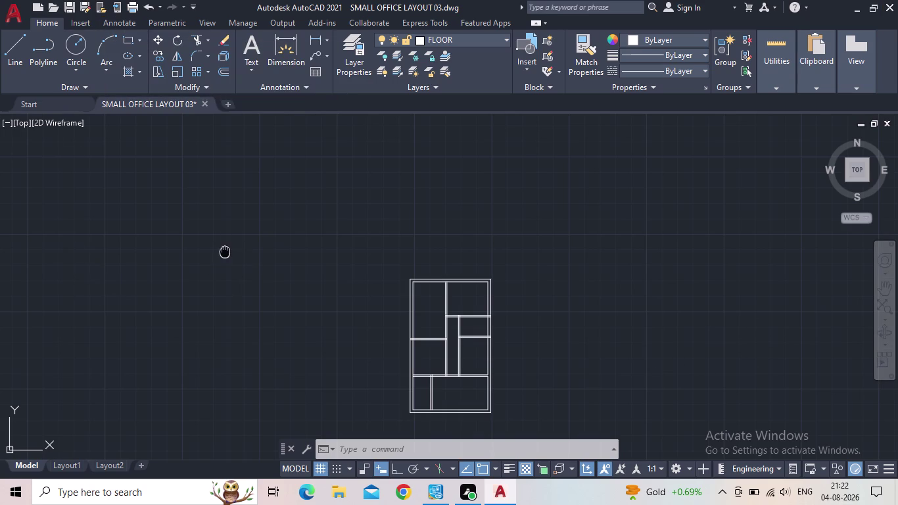
middle_drag(238, 257, 240, 258)
click(207, 255)
click(142, 284)
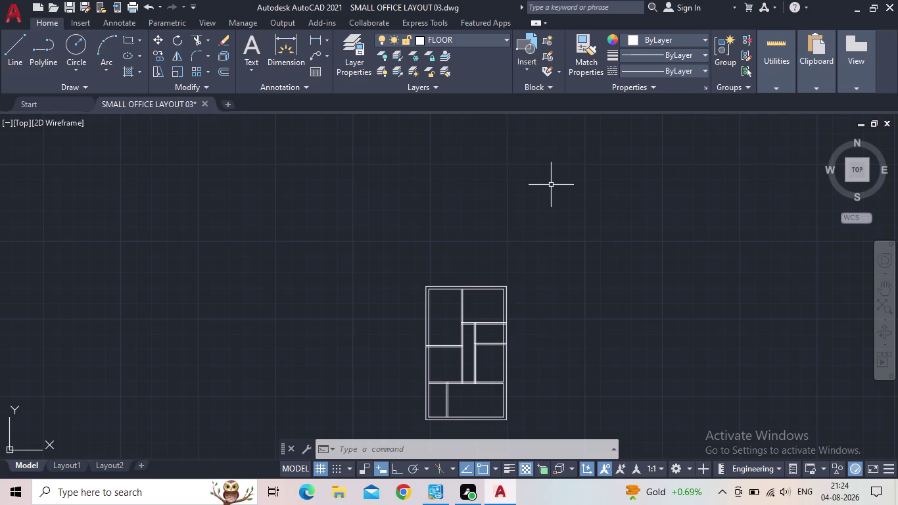
Drag a small selection window in empty space left of the plan, then pan and zoom.
click(262, 295)
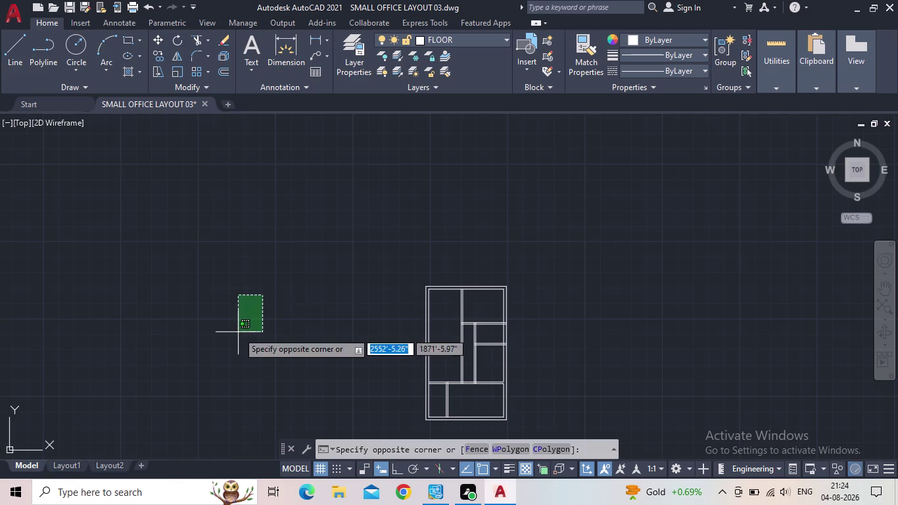
click(238, 332)
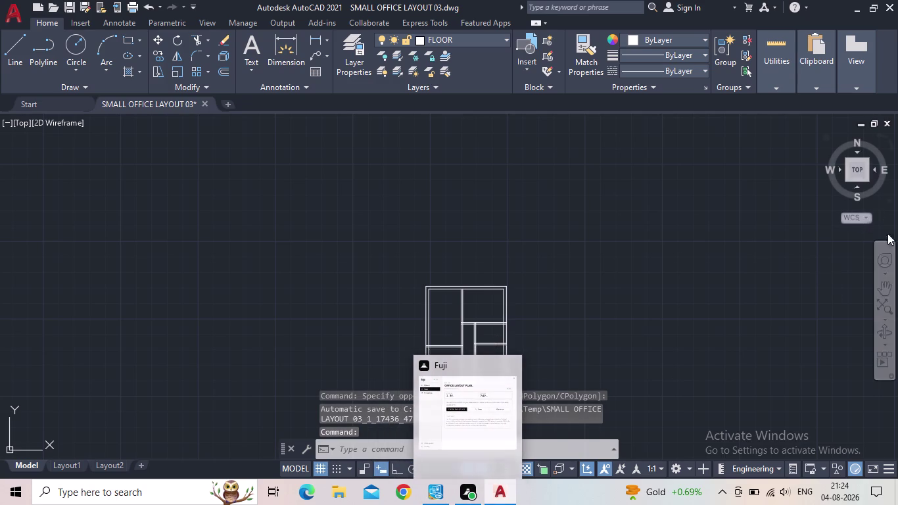
middle_drag(348, 274, 312, 191)
scroll(up, 3)
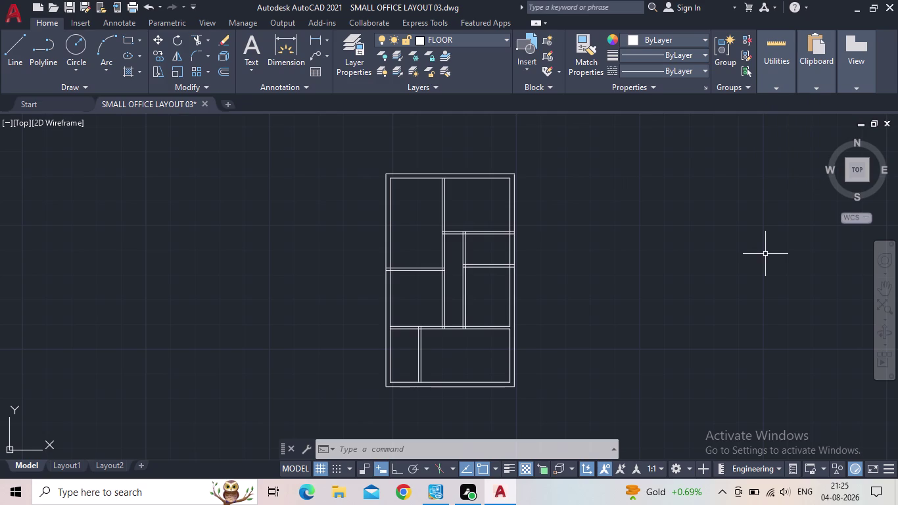
drag(619, 229, 686, 388)
click(686, 387)
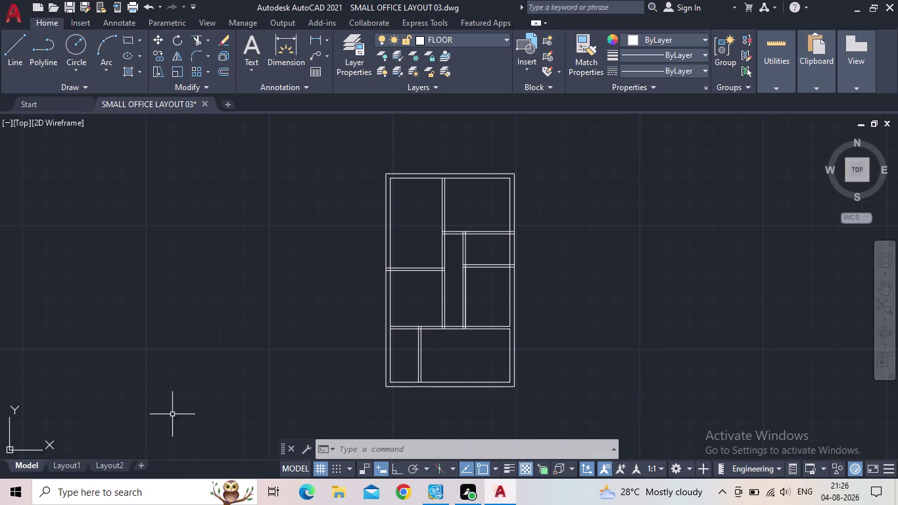
middle_drag(359, 396, 399, 426)
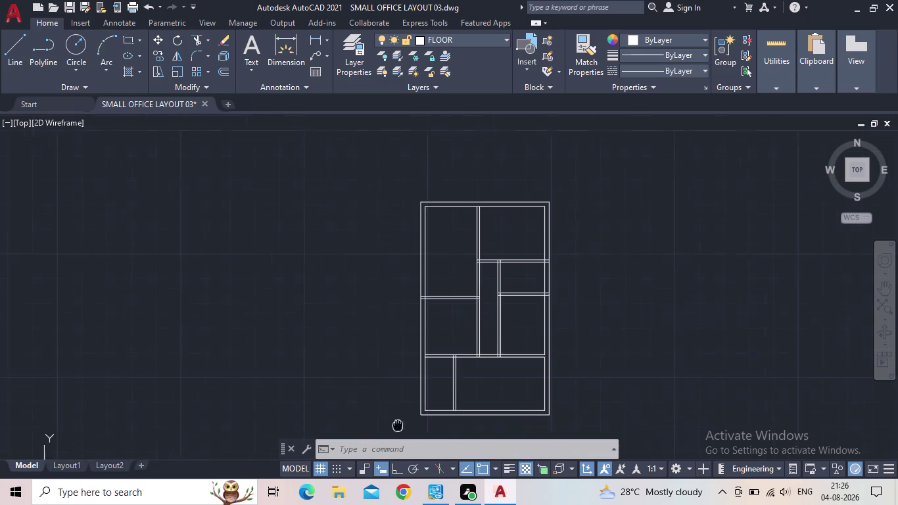
middle_drag(399, 426, 401, 427)
drag(250, 340, 264, 353)
click(336, 402)
click(337, 399)
click(291, 357)
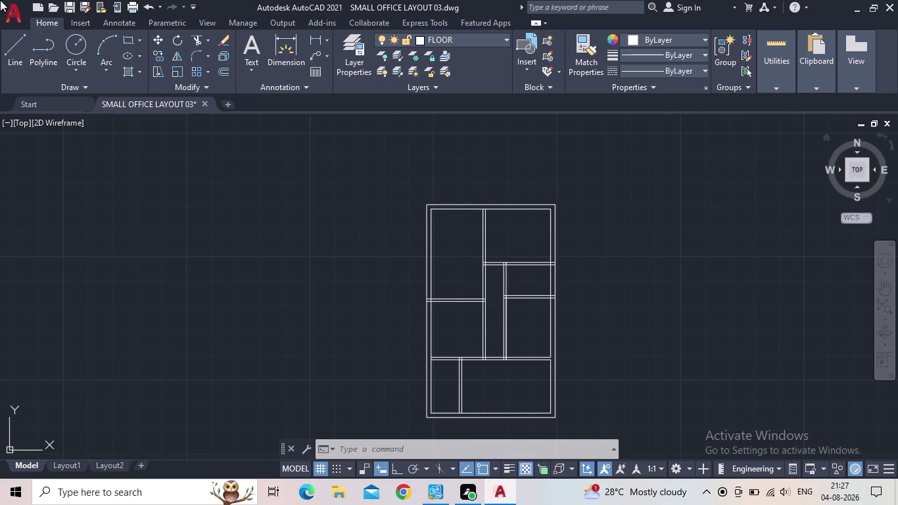
right_click(226, 319)
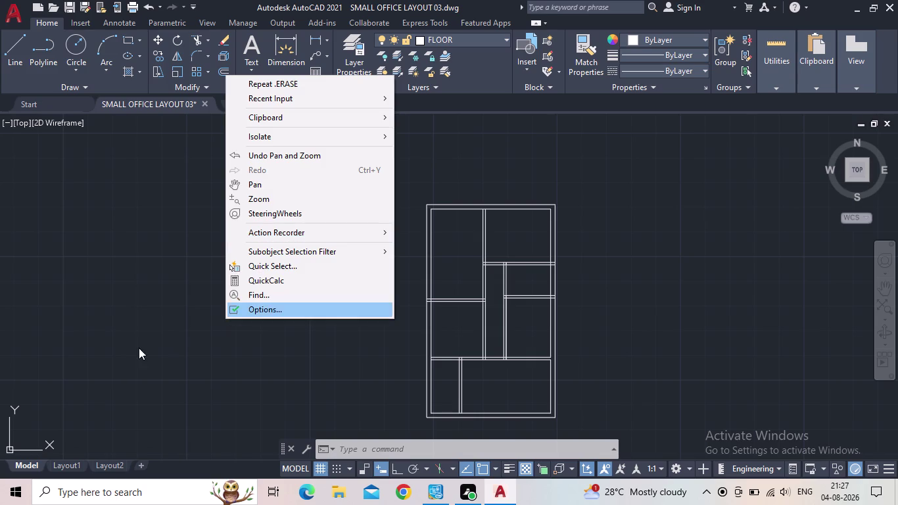
click(147, 334)
click(212, 312)
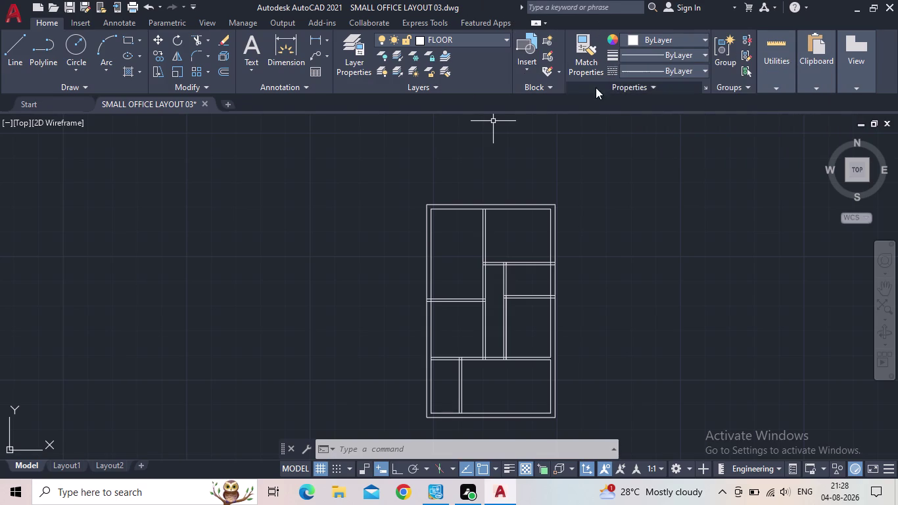
scroll(up, 3)
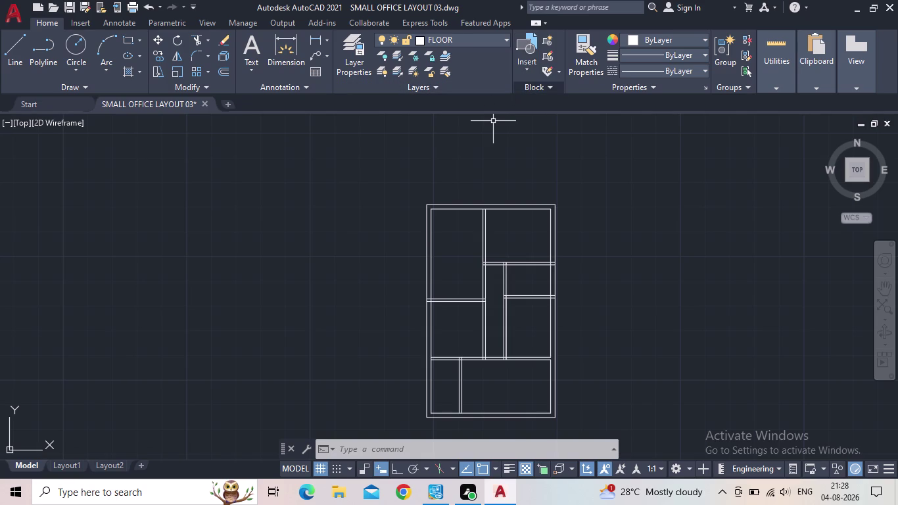
scroll(up, 3)
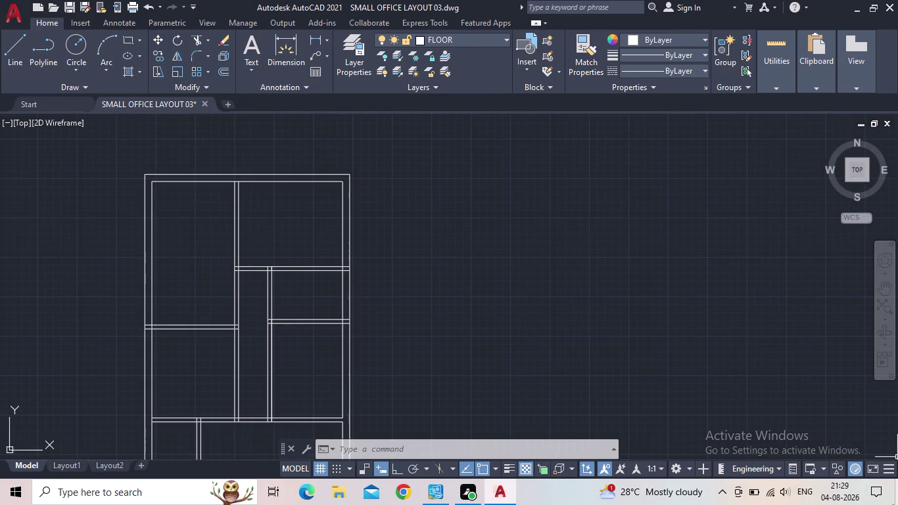
middle_drag(385, 288, 259, 313)
scroll(down, 3)
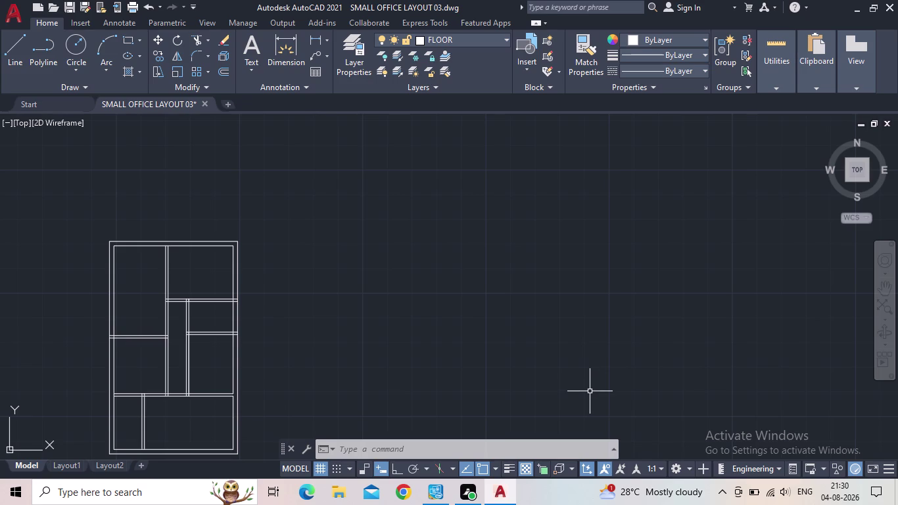
Window-select empty space right of the plan, then Zoom Extents to see the whole drawing.
click(590, 390)
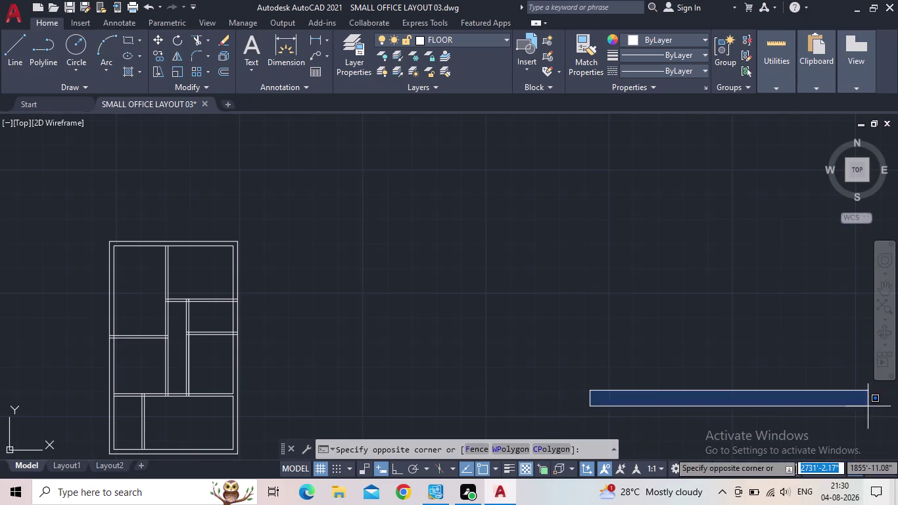
click(485, 324)
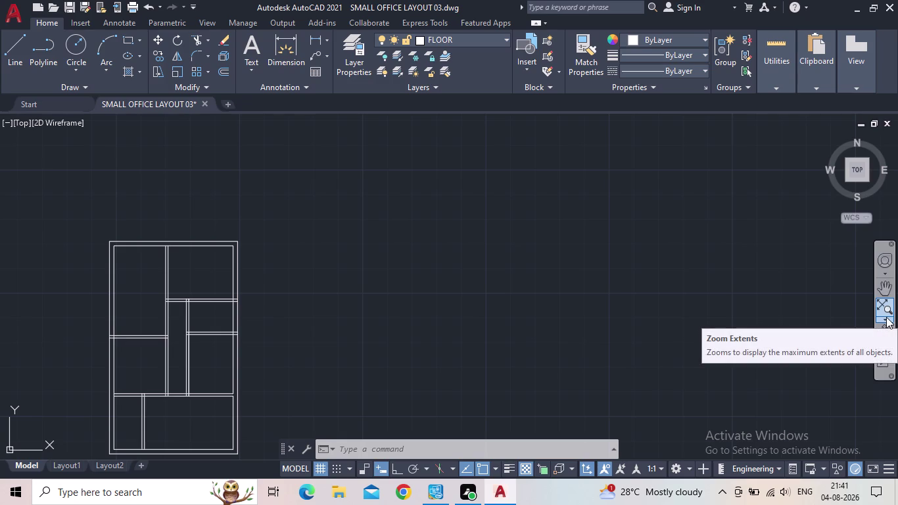
click(448, 132)
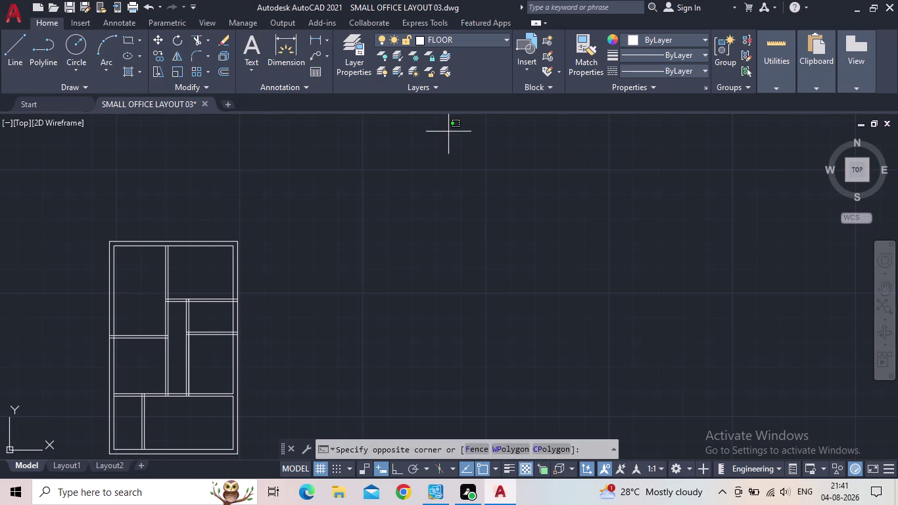
Draw an empty selection window and cancel it.
click(510, 183)
drag(343, 242, 342, 234)
click(368, 245)
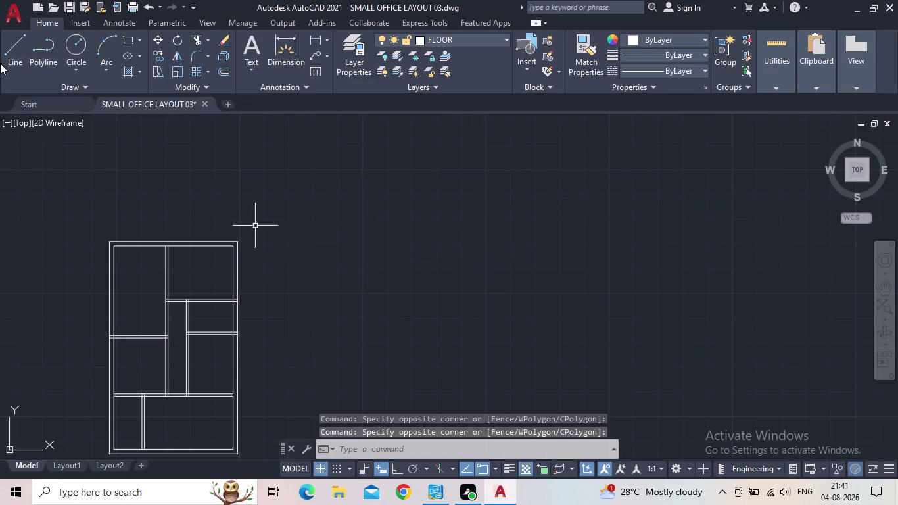
click(14, 32)
Start a Line and place its first corners in empty space right of the plan.
click(20, 43)
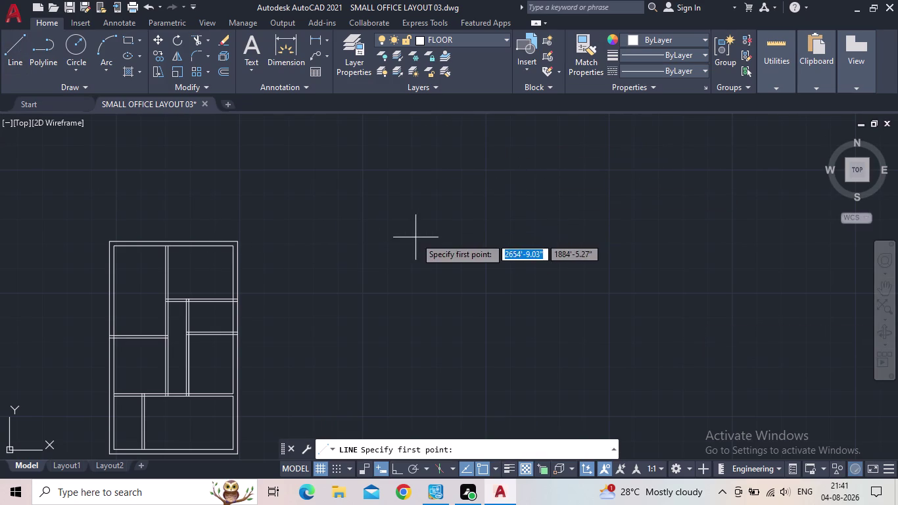
drag(426, 235, 433, 232)
click(543, 240)
click(545, 249)
click(554, 264)
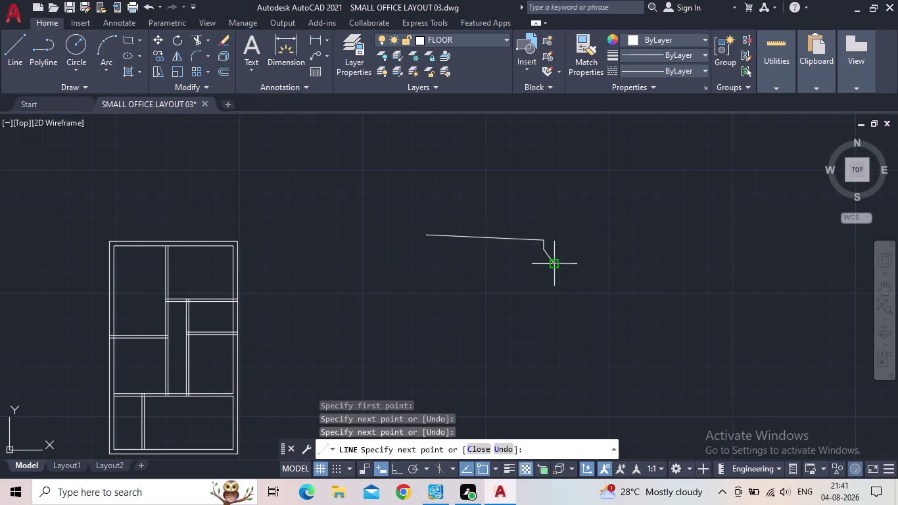
double_click(587, 238)
drag(596, 253, 600, 268)
click(599, 275)
click(595, 287)
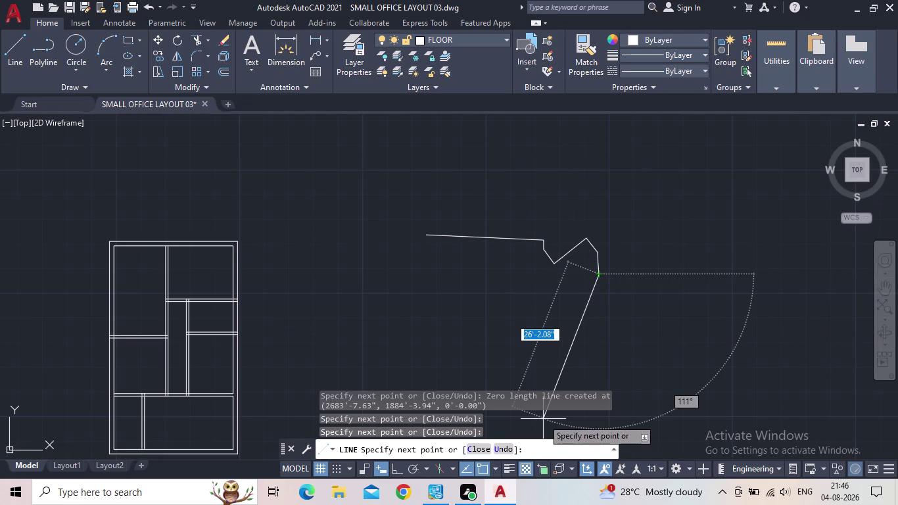
Extend the line chain up and around in a loop with several more segments.
click(663, 296)
click(659, 248)
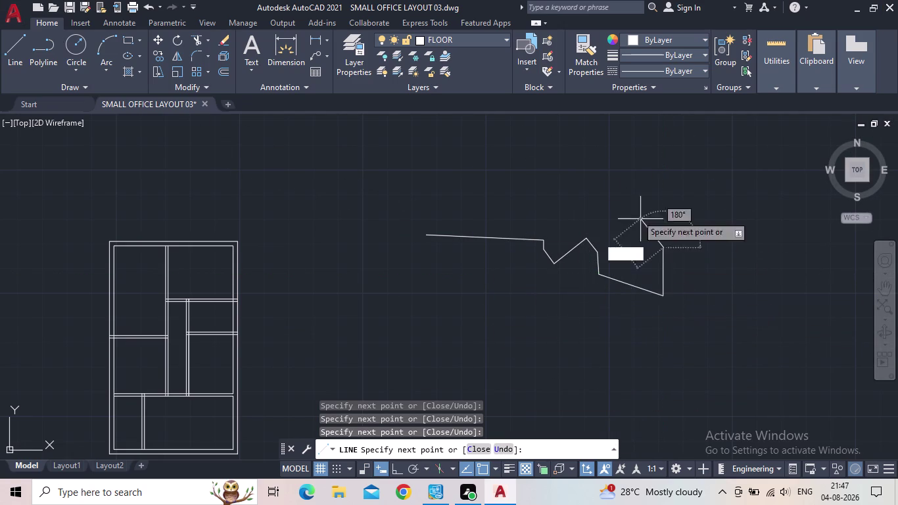
click(632, 210)
click(608, 213)
click(606, 238)
click(626, 242)
click(632, 234)
drag(636, 227, 646, 228)
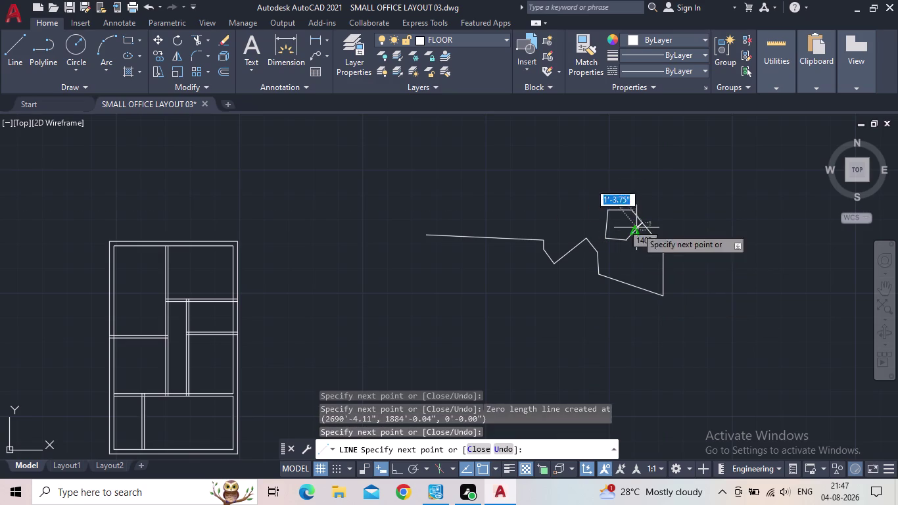
drag(684, 242, 685, 249)
Continue the chain down and left across the lower area with more segments.
click(683, 298)
click(659, 330)
double_click(589, 331)
click(579, 323)
double_click(572, 305)
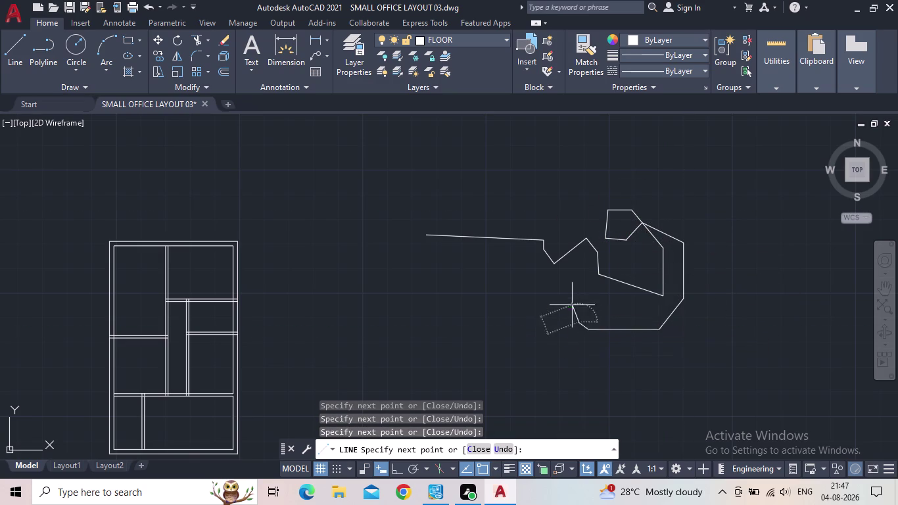
click(552, 312)
click(552, 316)
click(554, 322)
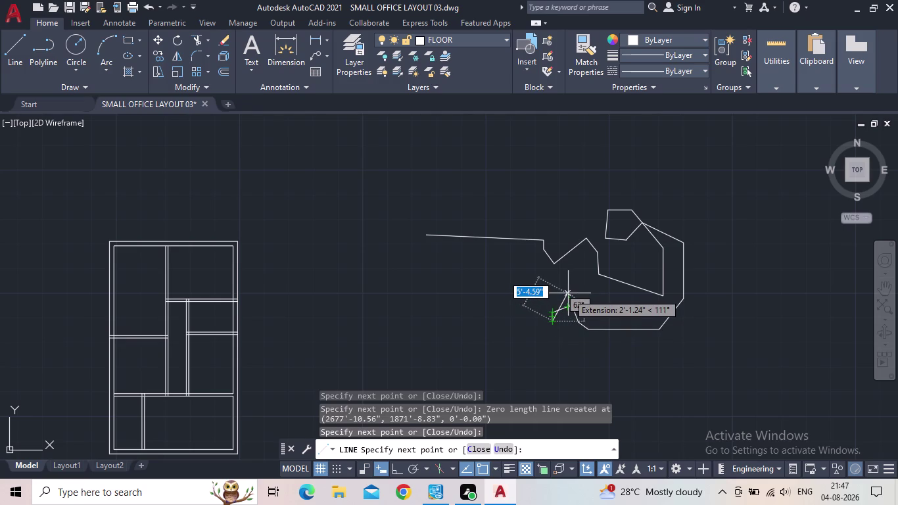
Add a jagged run of short segments descending from the chain's upper left.
click(530, 230)
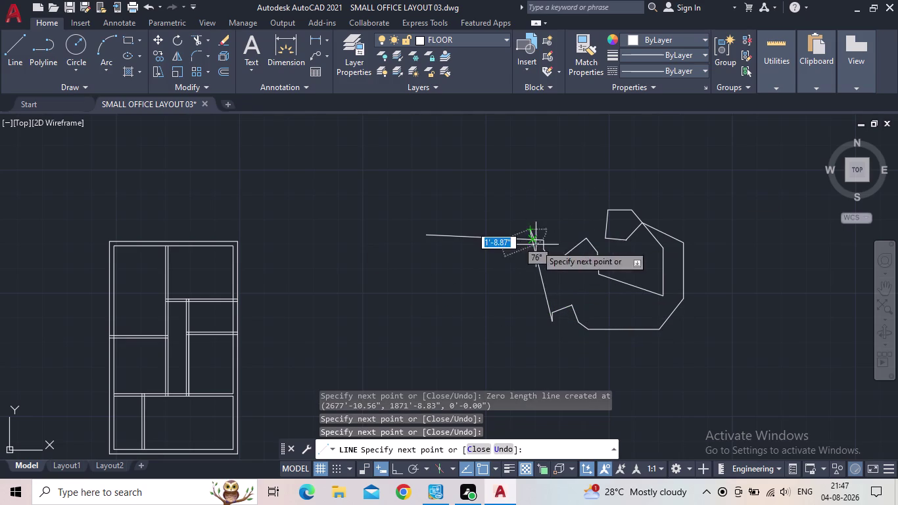
click(553, 256)
double_click(566, 269)
double_click(574, 258)
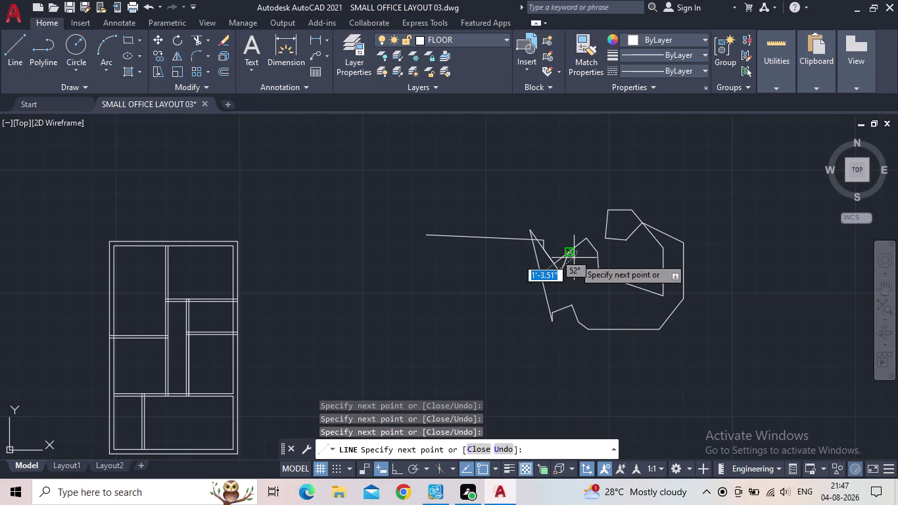
click(574, 258)
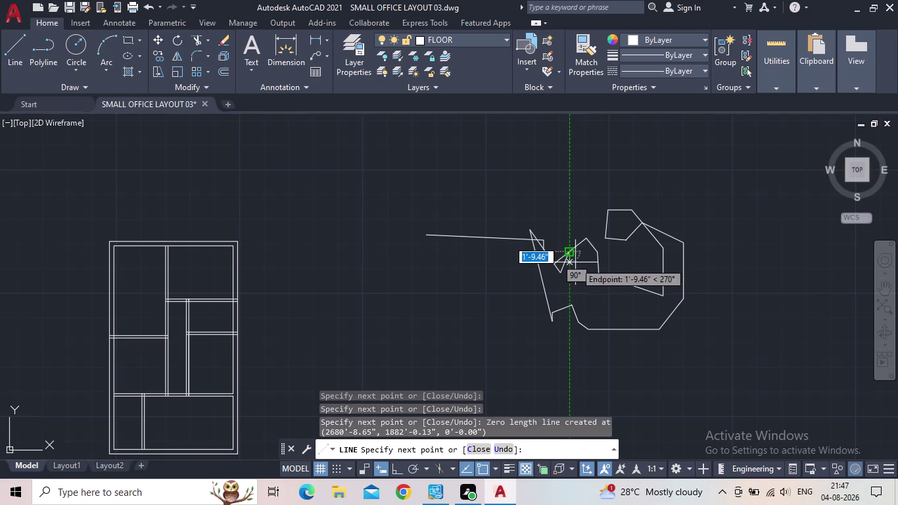
click(575, 263)
drag(575, 262, 576, 270)
triple_click(576, 271)
click(577, 277)
click(584, 282)
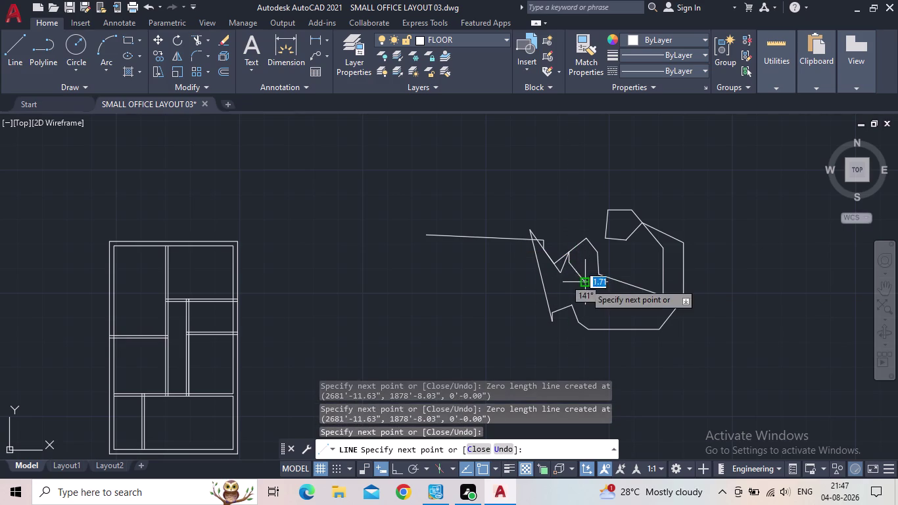
click(588, 293)
triple_click(583, 300)
click(583, 305)
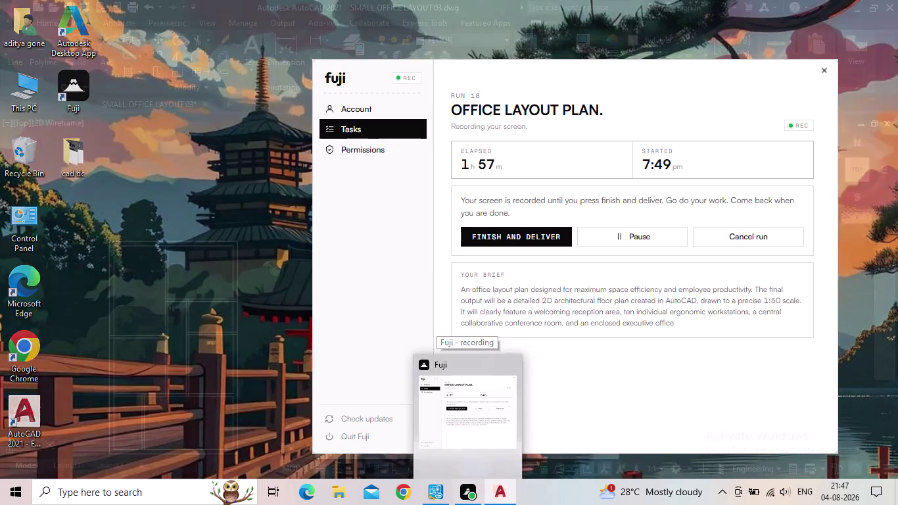
click(454, 240)
Add a few more jagged segments, including an arrow-like shape, then cancel Line with Esc.
click(488, 217)
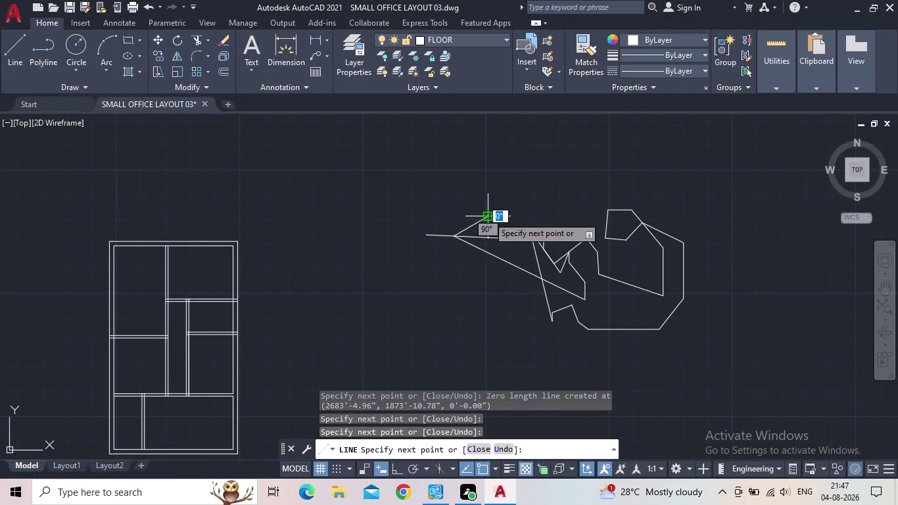
click(517, 223)
drag(537, 219, 540, 214)
click(543, 203)
click(557, 225)
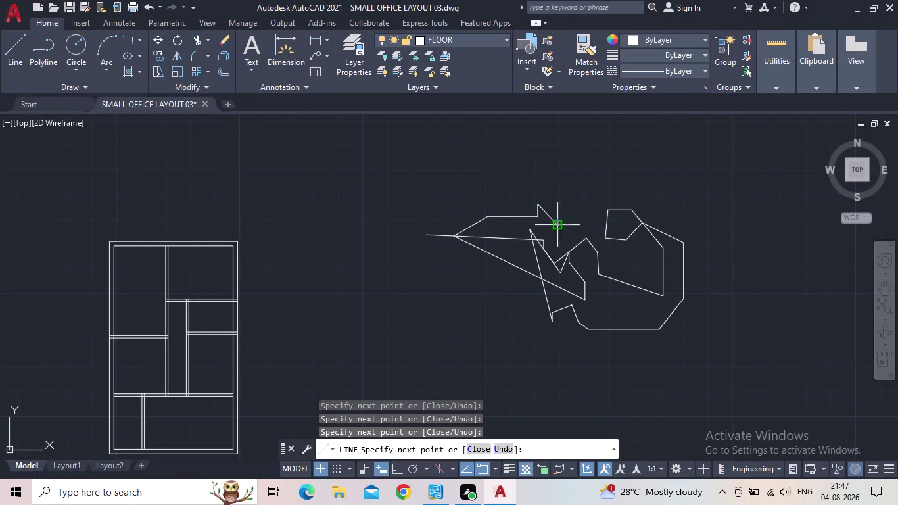
click(570, 227)
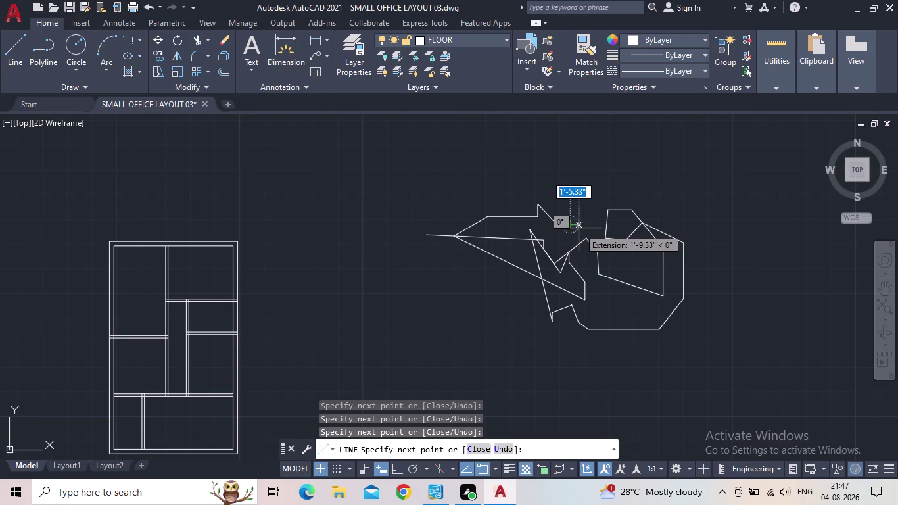
click(546, 235)
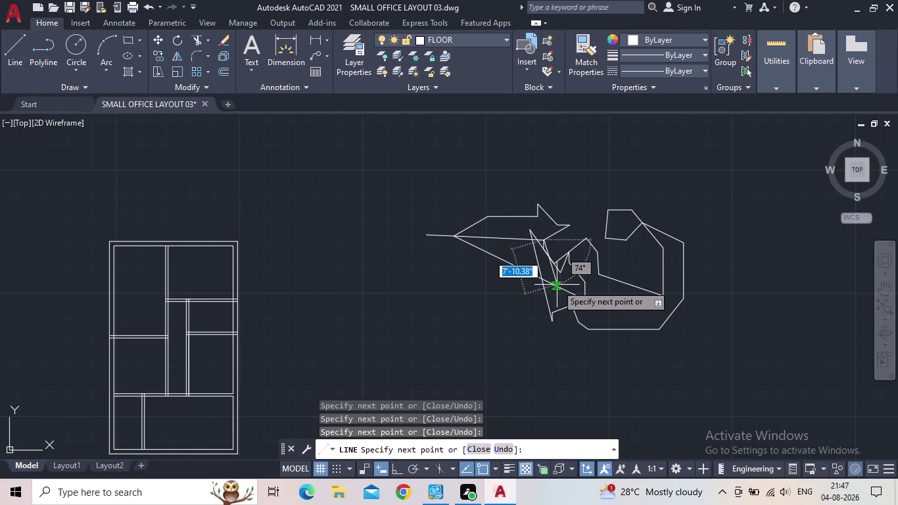
key(Escape)
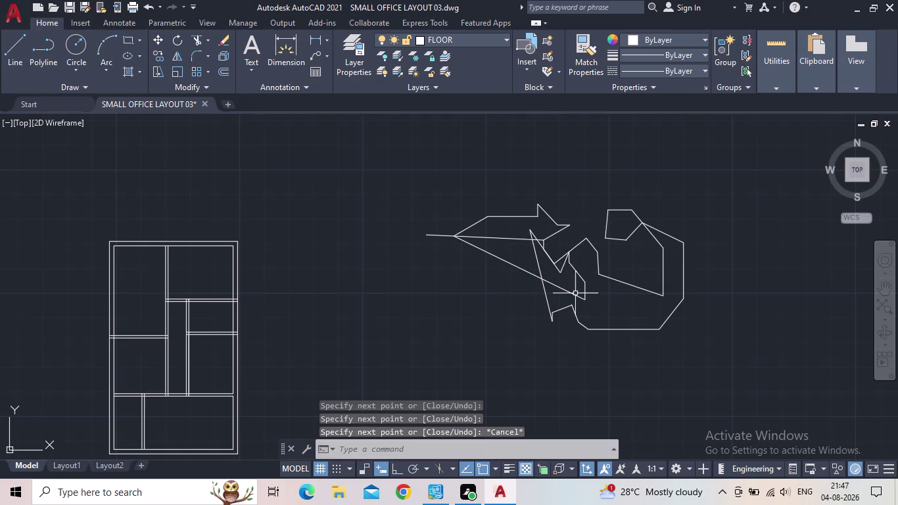
Window-select all 47 freehand line segments, delete them, and dismiss the shortcut menu.
click(717, 365)
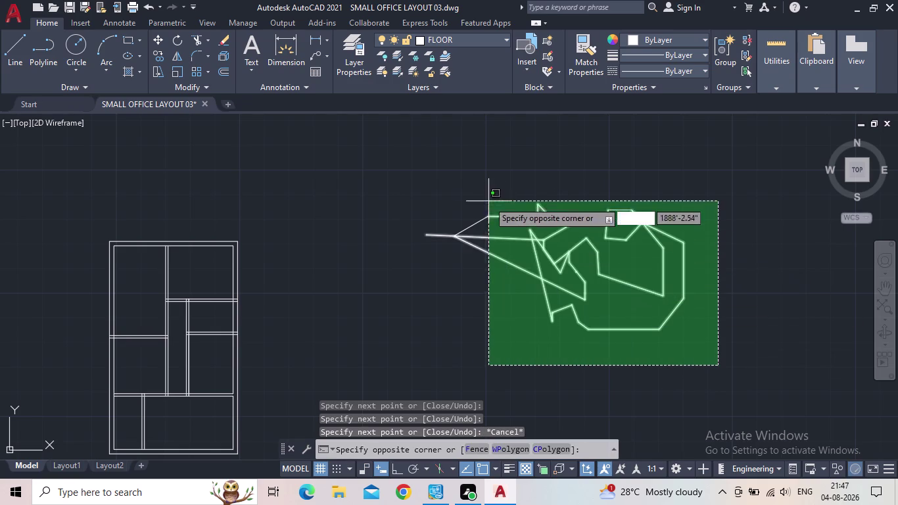
click(408, 182)
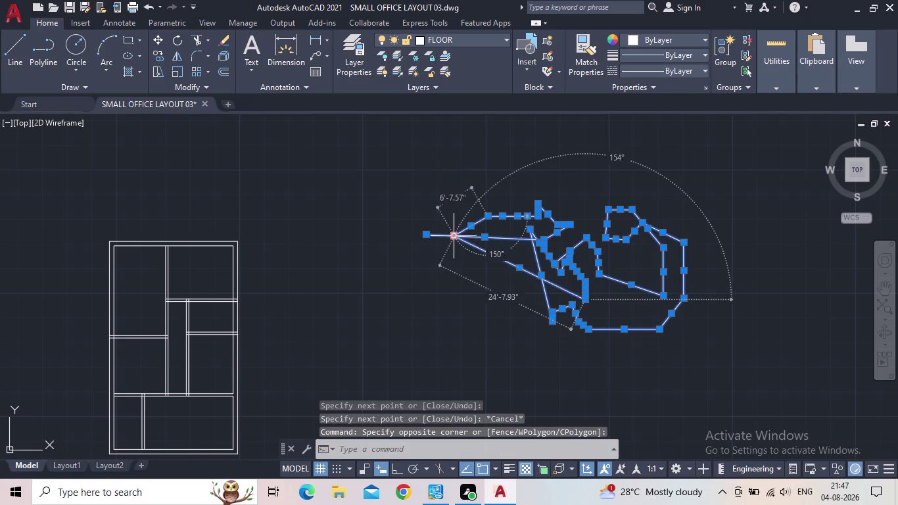
key(Delete)
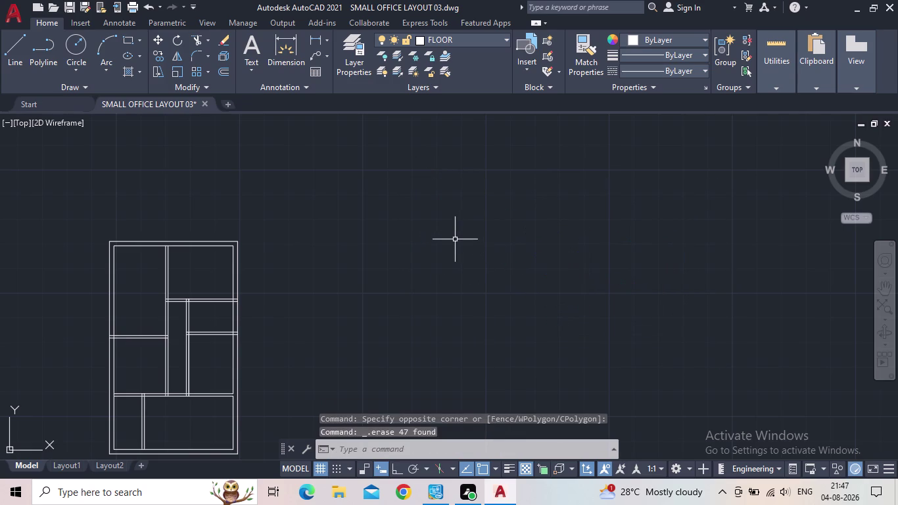
right_click(437, 264)
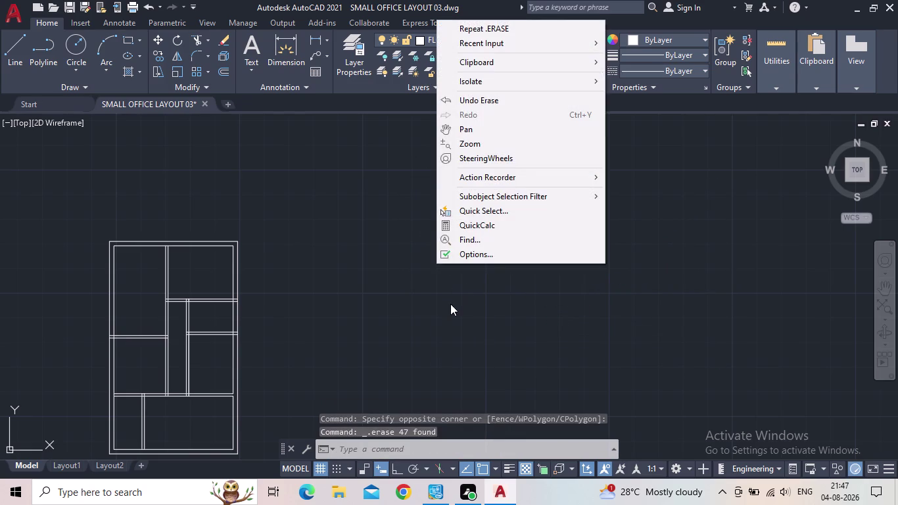
click(450, 304)
click(437, 306)
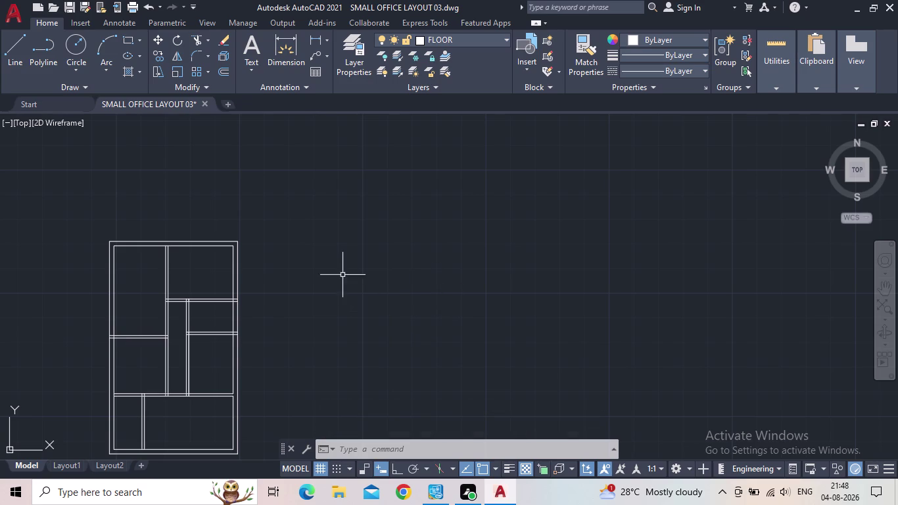
middle_drag(192, 355, 218, 325)
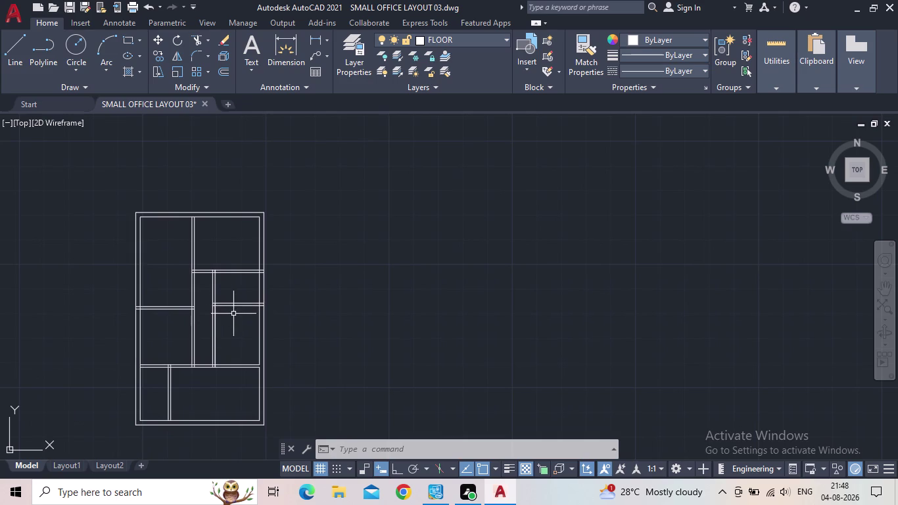
middle_drag(238, 339, 330, 401)
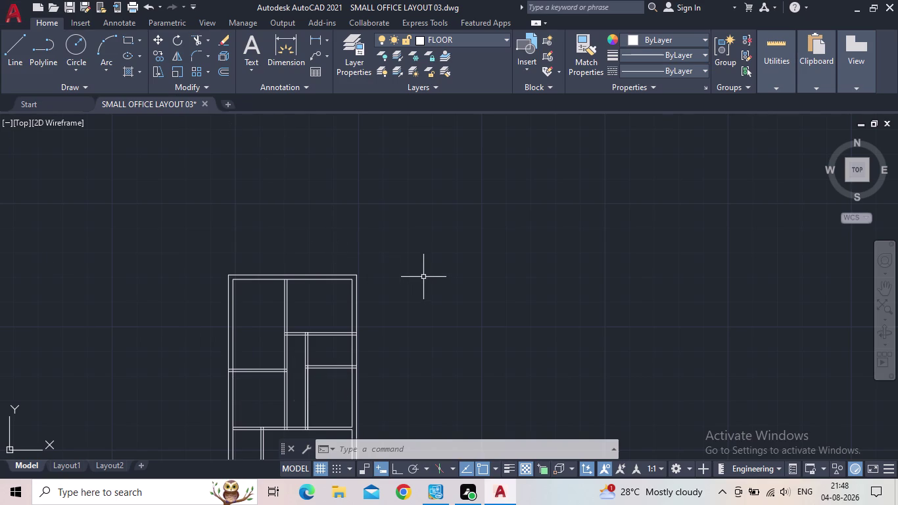
middle_drag(341, 312, 381, 260)
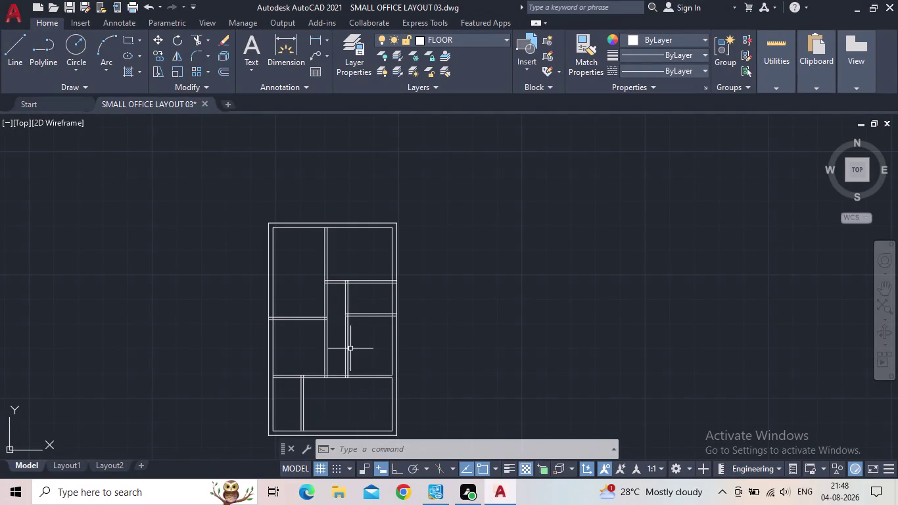
scroll(up, 3)
middle_drag(309, 375, 334, 327)
scroll(down, 3)
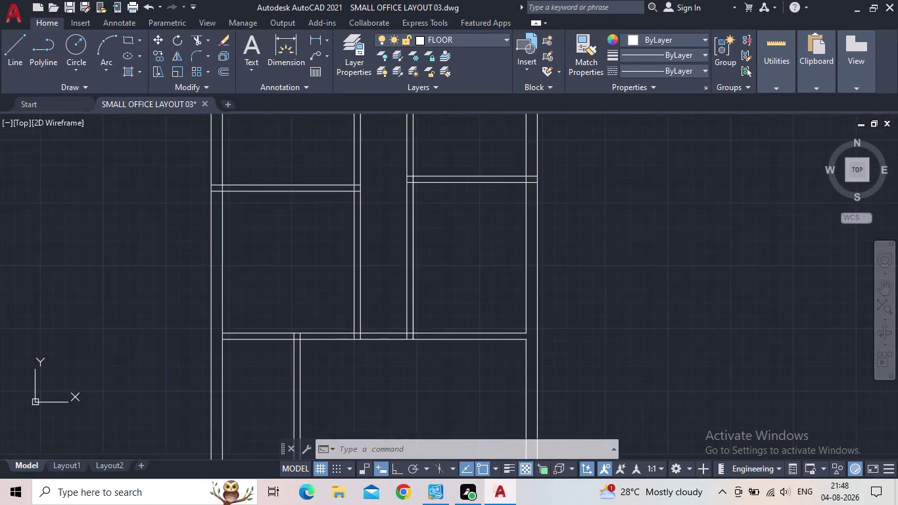
middle_drag(337, 313, 335, 386)
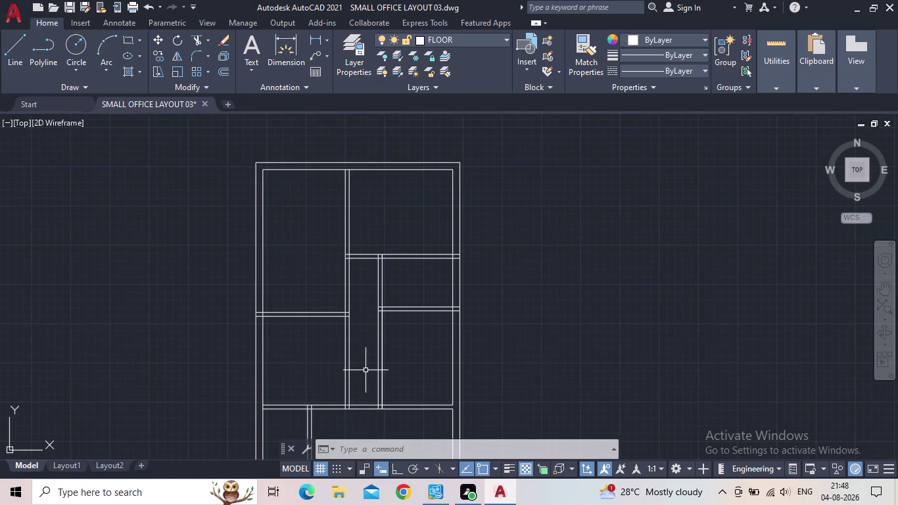
middle_drag(366, 368, 365, 392)
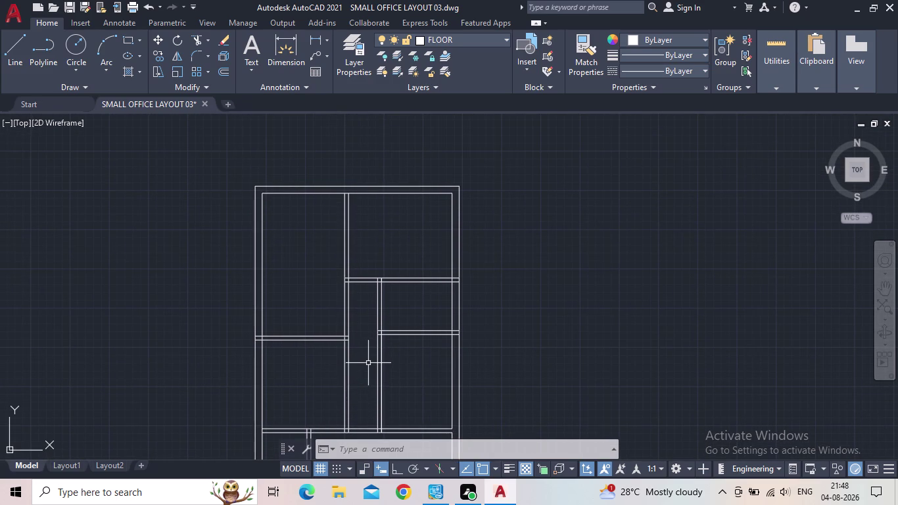
scroll(down, 3)
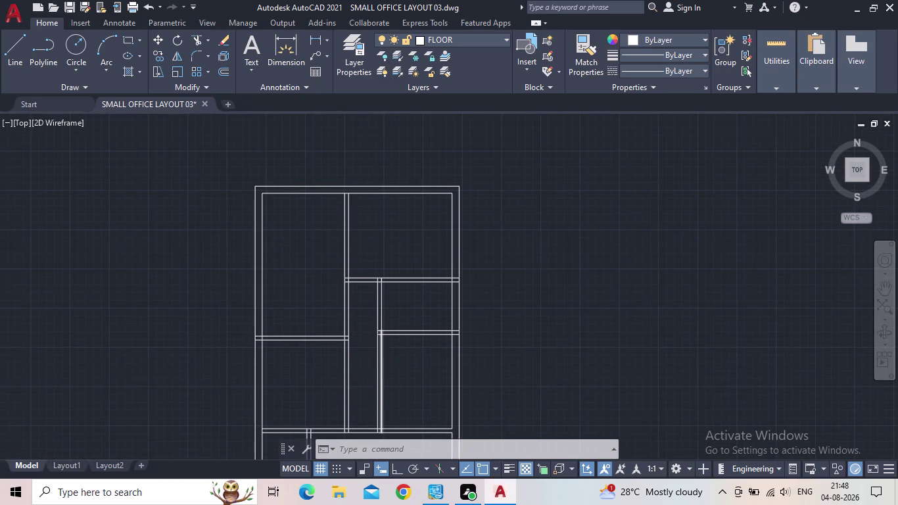
middle_drag(380, 358, 404, 312)
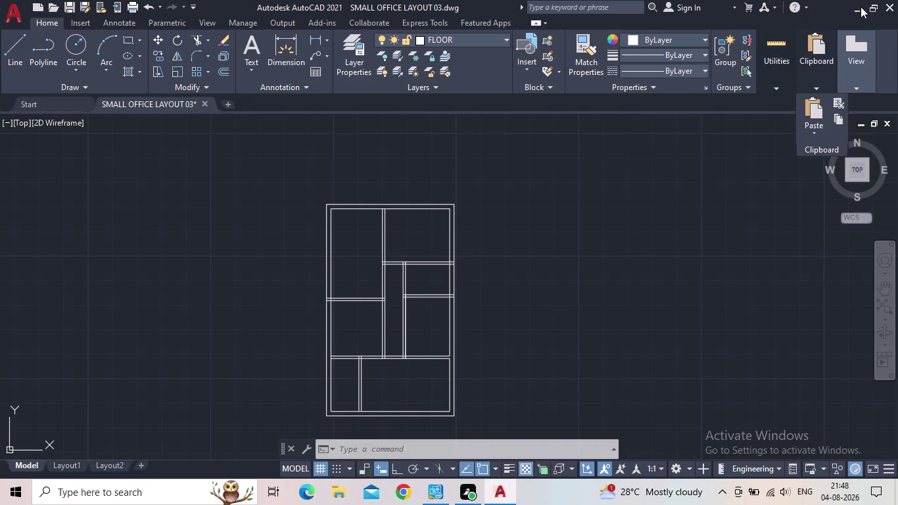